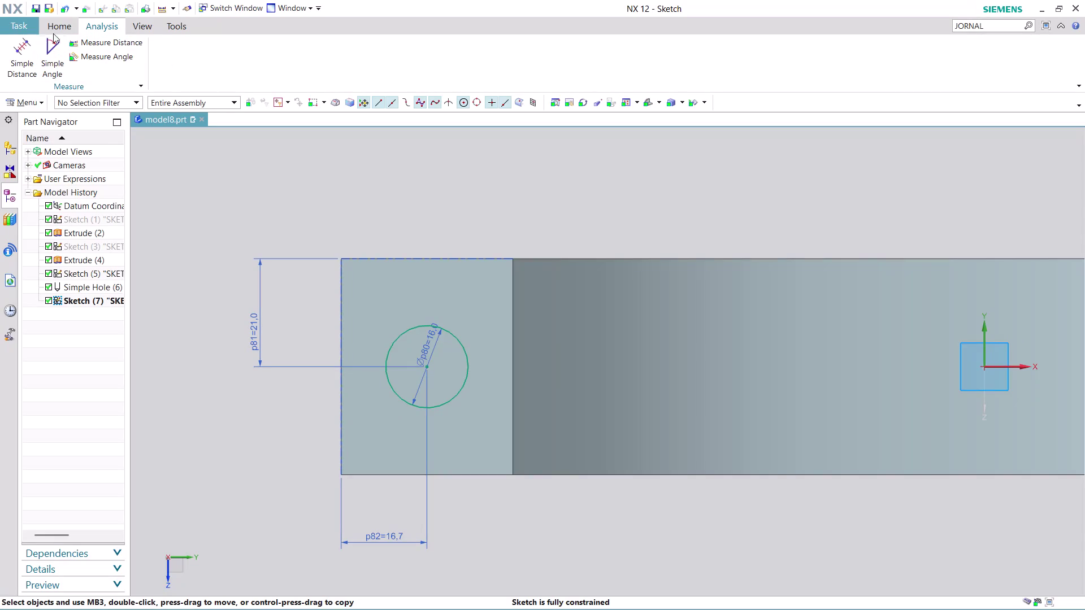
Finish the 16 mm diameter circle sketch on the end block and return to the 3D bracket.
click(55, 19)
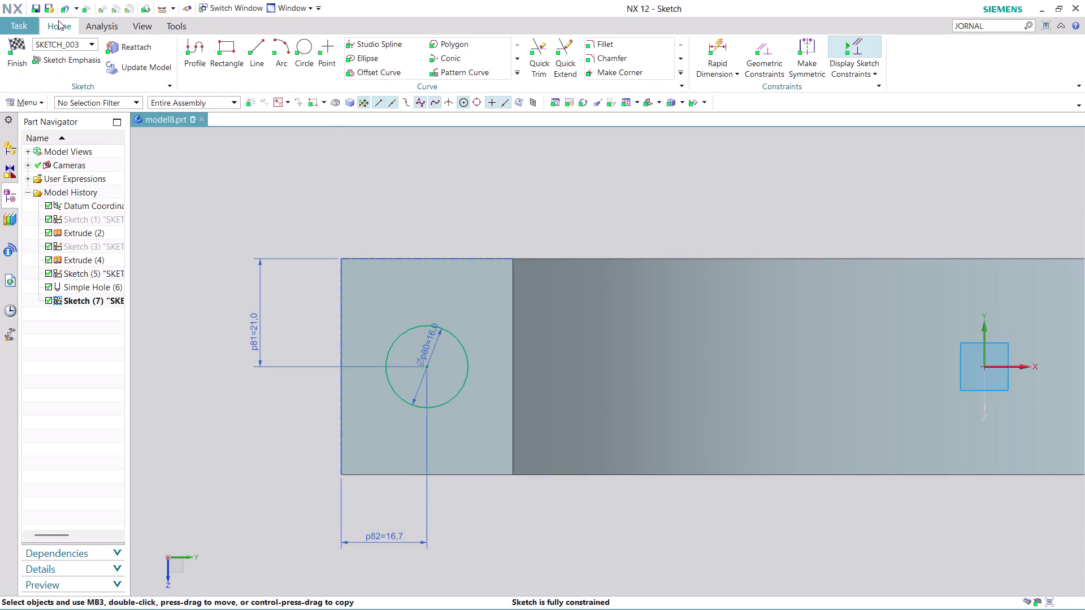
click(24, 26)
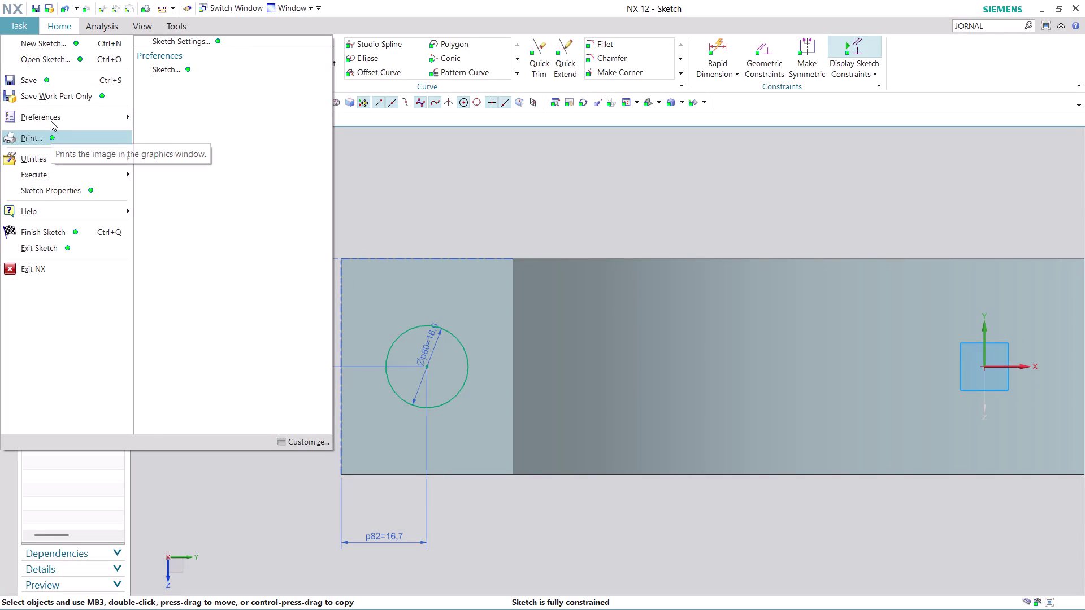
click(488, 190)
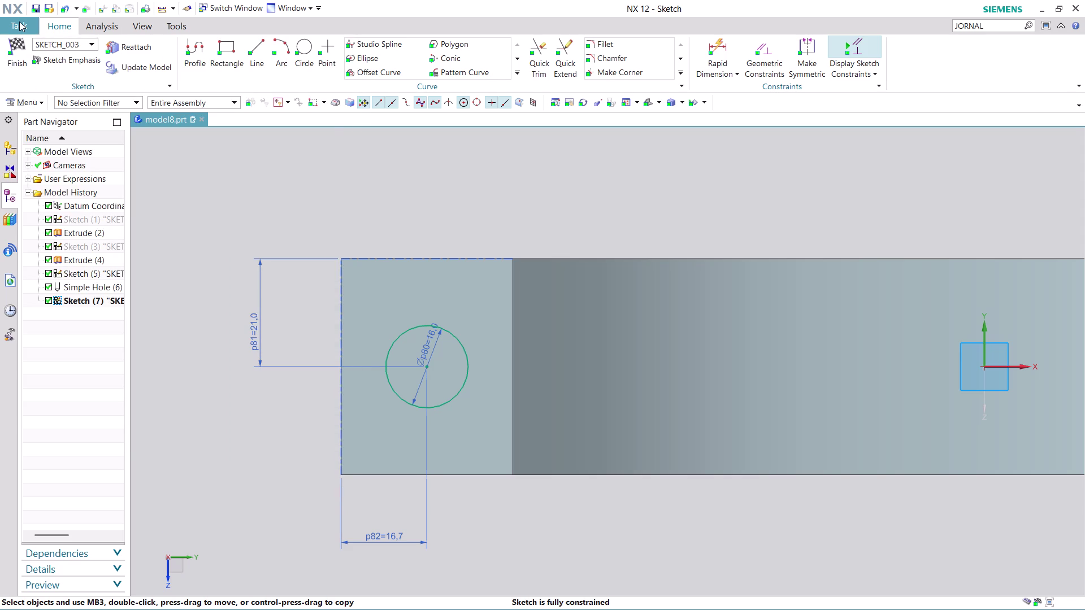
click(19, 21)
click(411, 168)
click(17, 62)
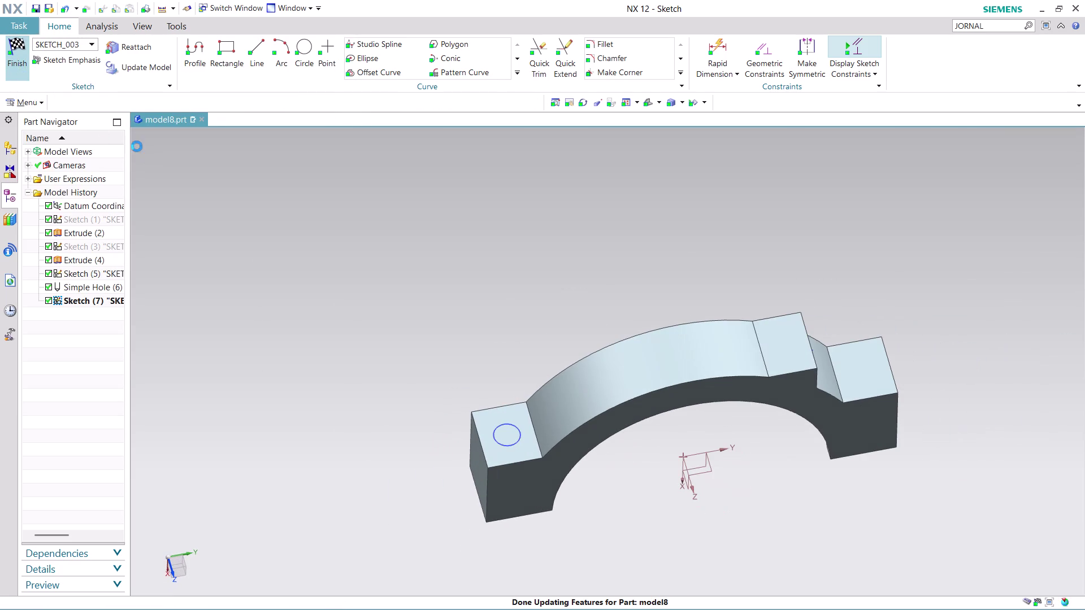
click(17, 21)
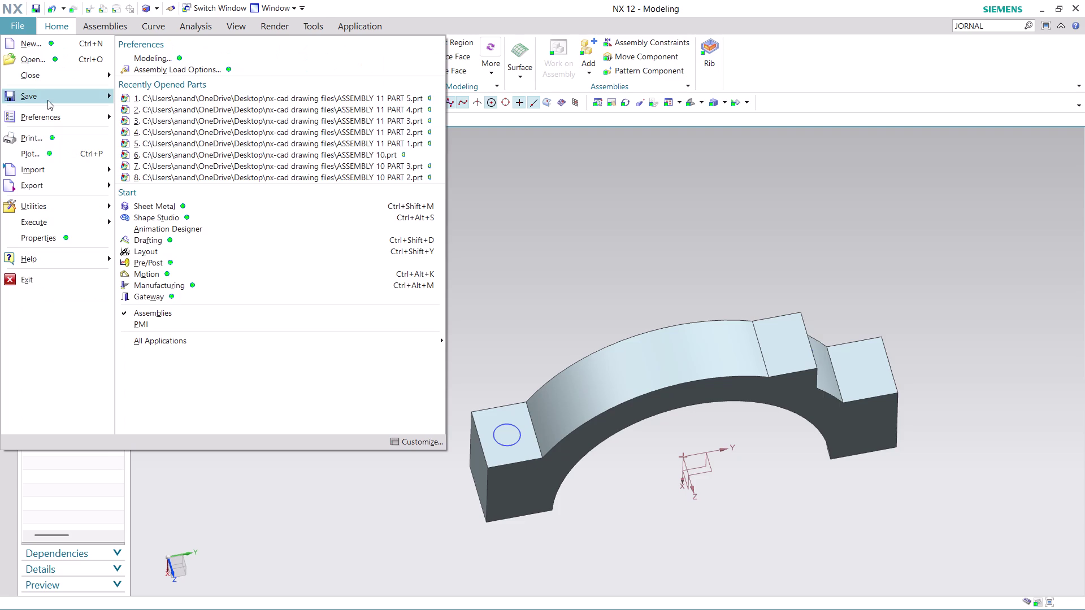
Open the part file ASSEMBLY 11 PART 5, the mirrored bracket half with holes.
click(47, 78)
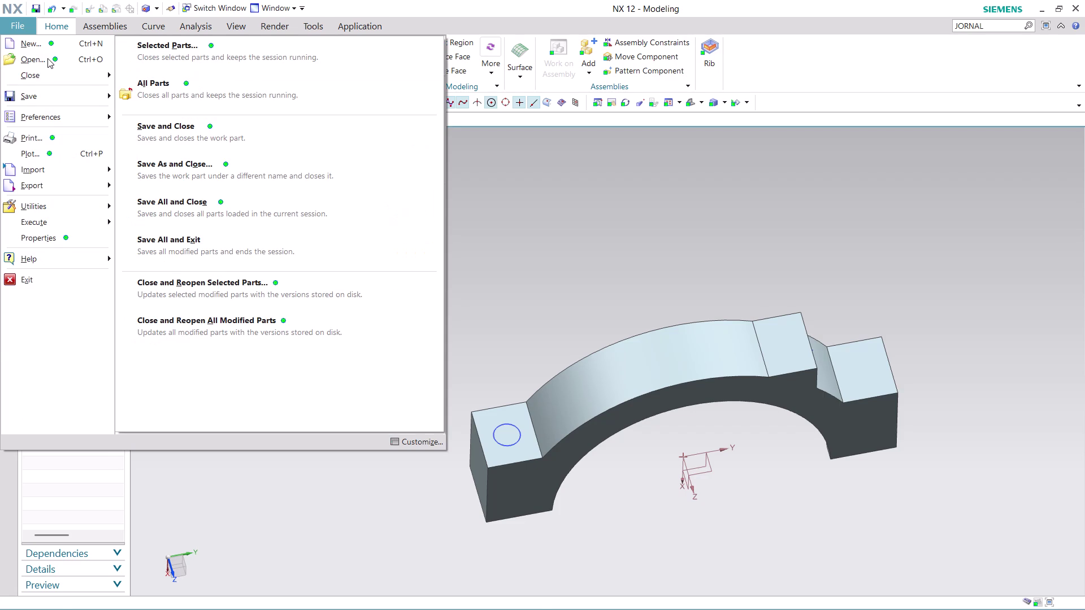
click(48, 58)
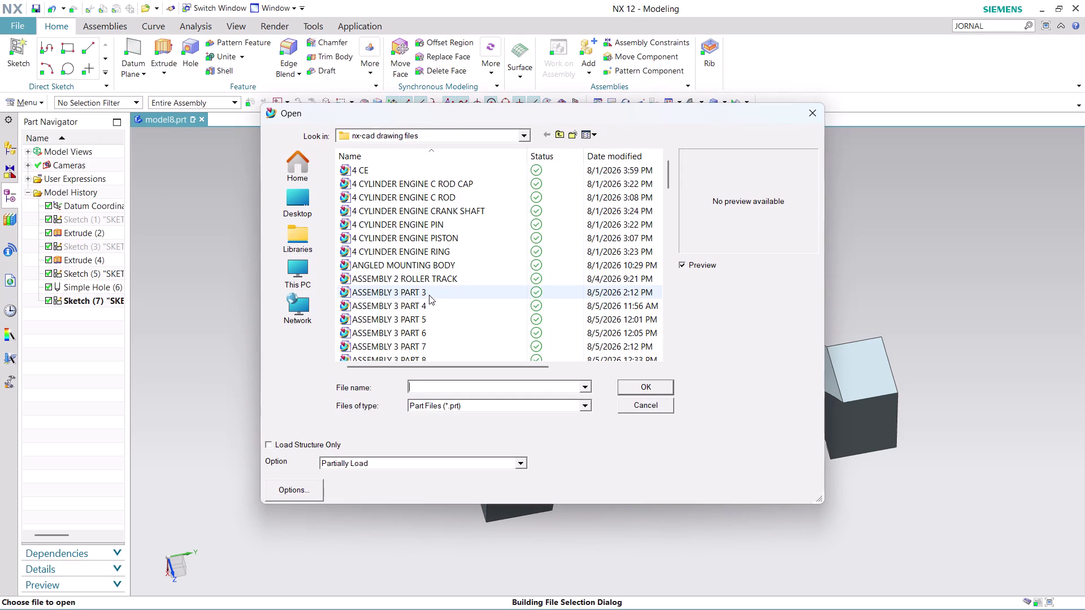
scroll(down, 3)
scroll(down, 3)
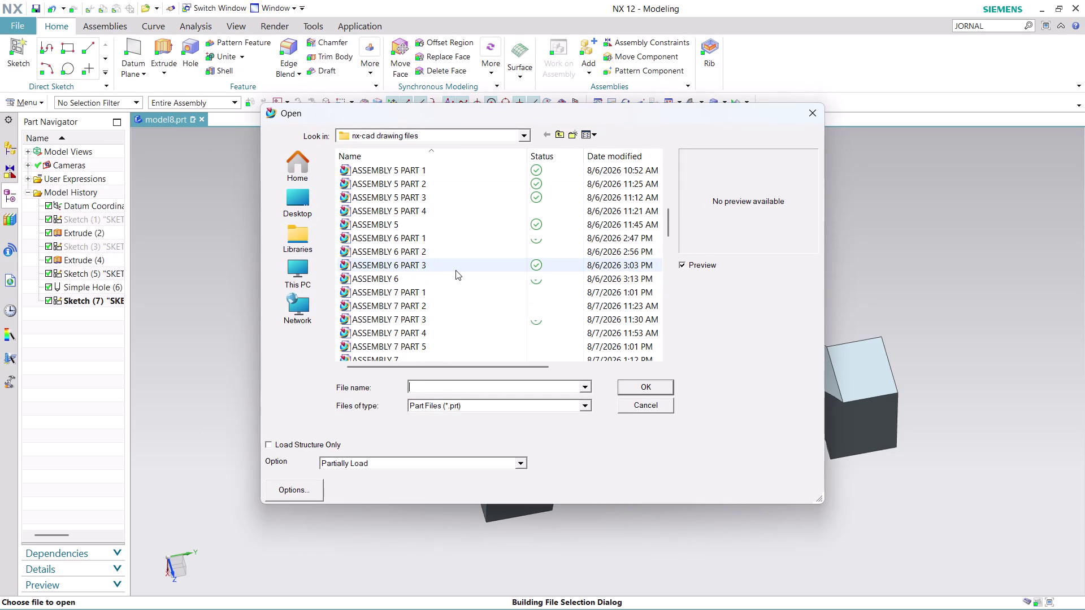
scroll(down, 3)
scroll(down, 3)
scroll(down, 3)
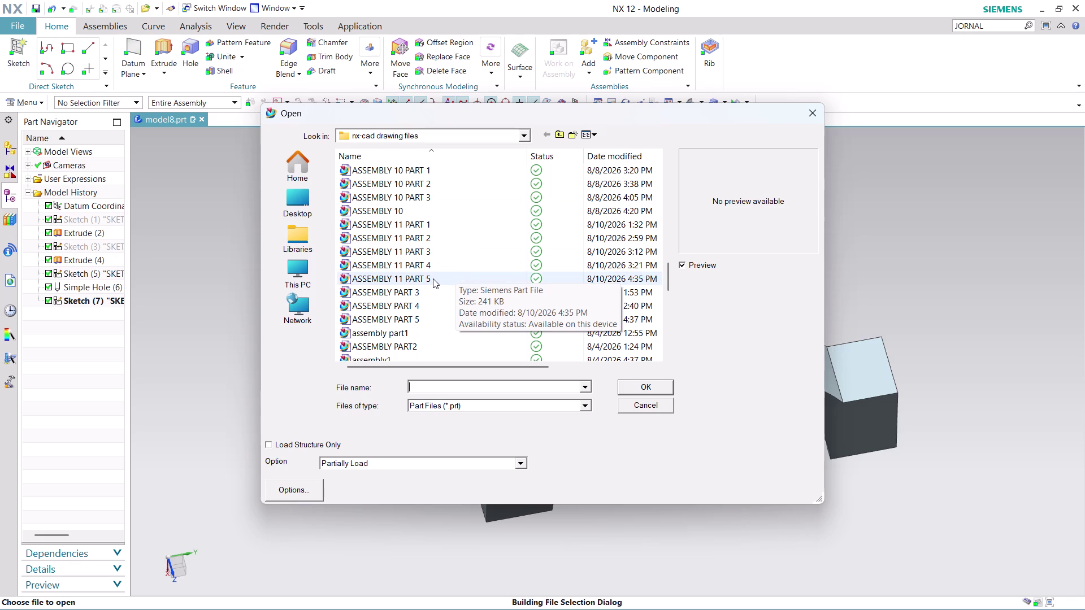
click(433, 278)
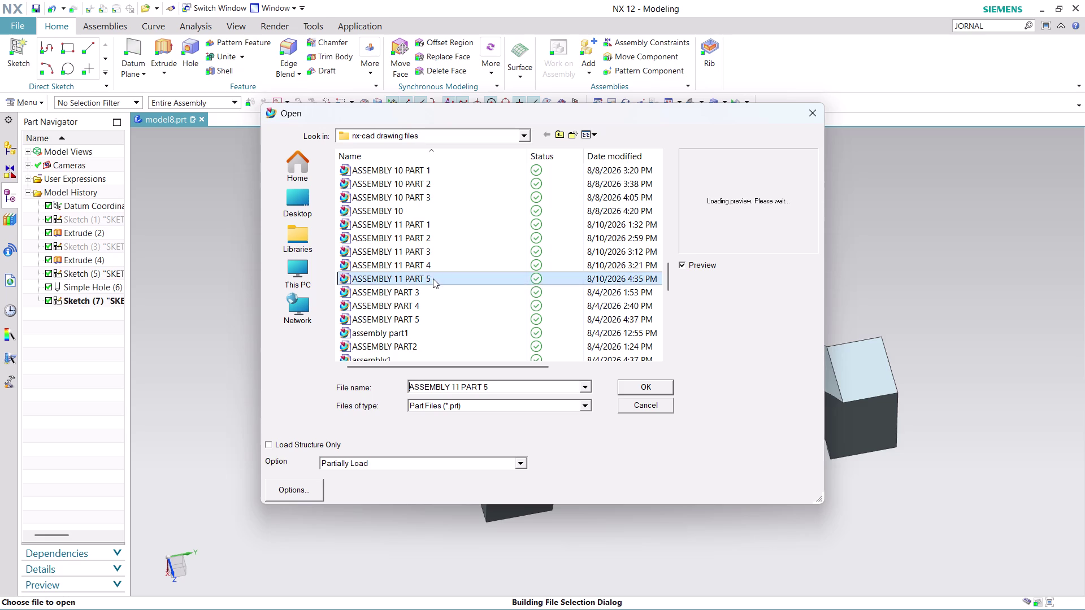
click(658, 384)
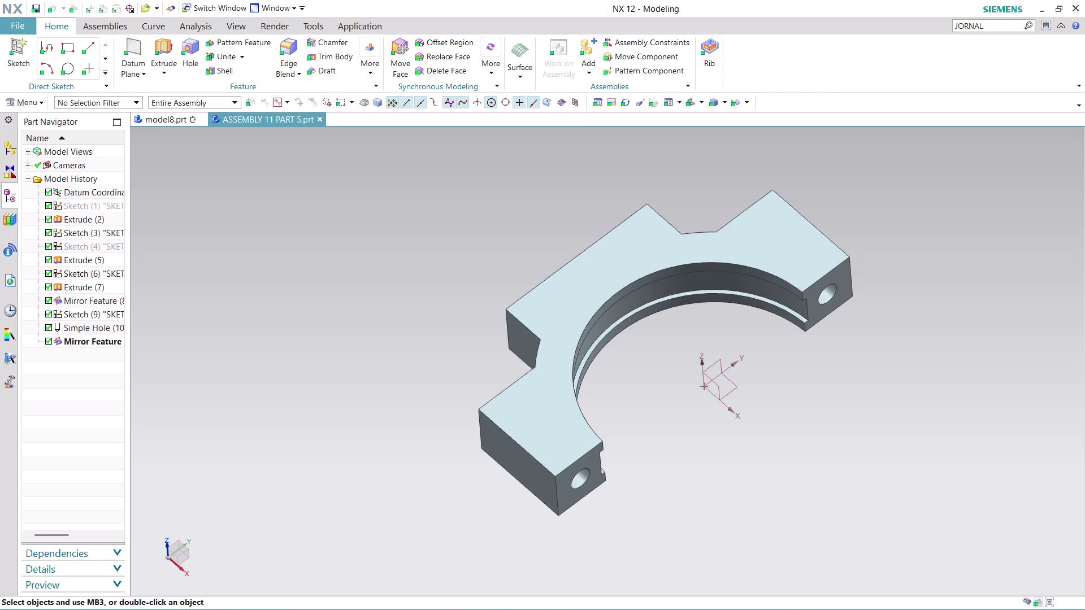
Orbit and zoom in on the bracket's holes, then start Measure Distance from Analysis.
middle_drag(805, 355, 840, 410)
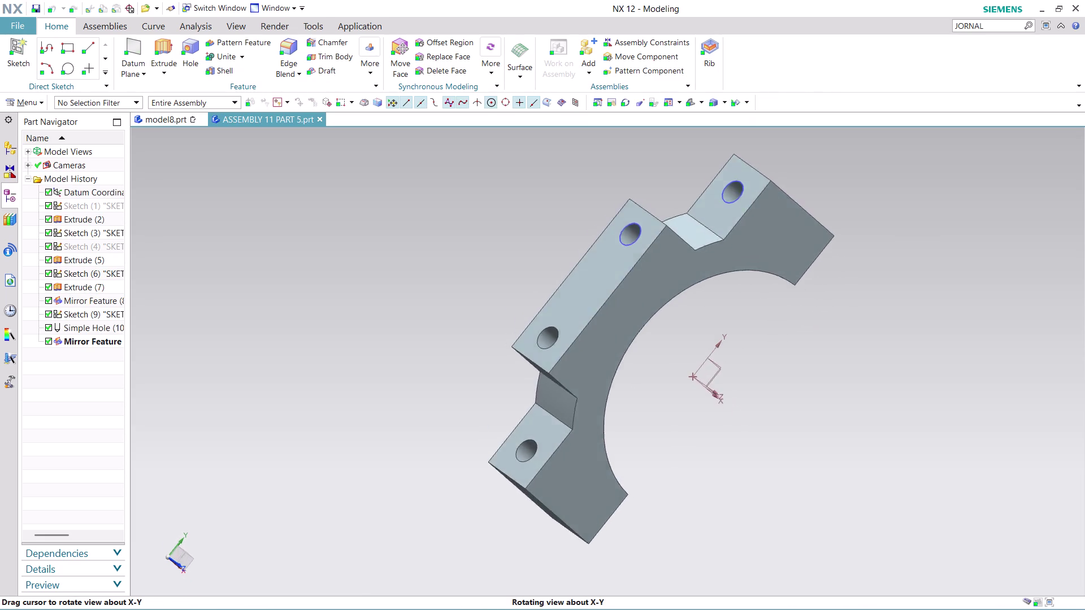
middle_drag(840, 410, 814, 383)
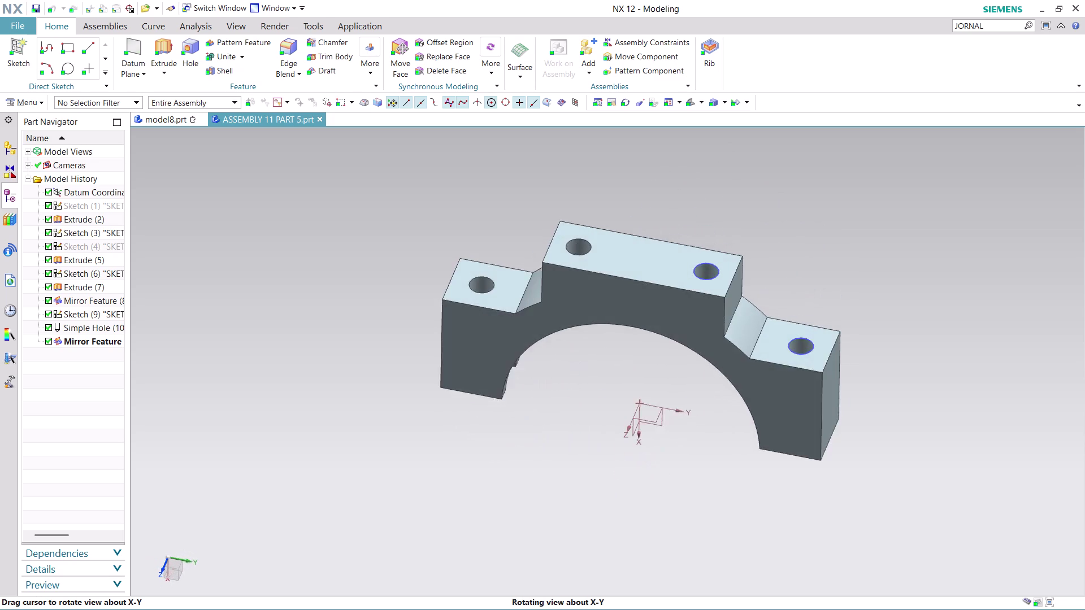
middle_drag(814, 382, 819, 422)
scroll(up, 3)
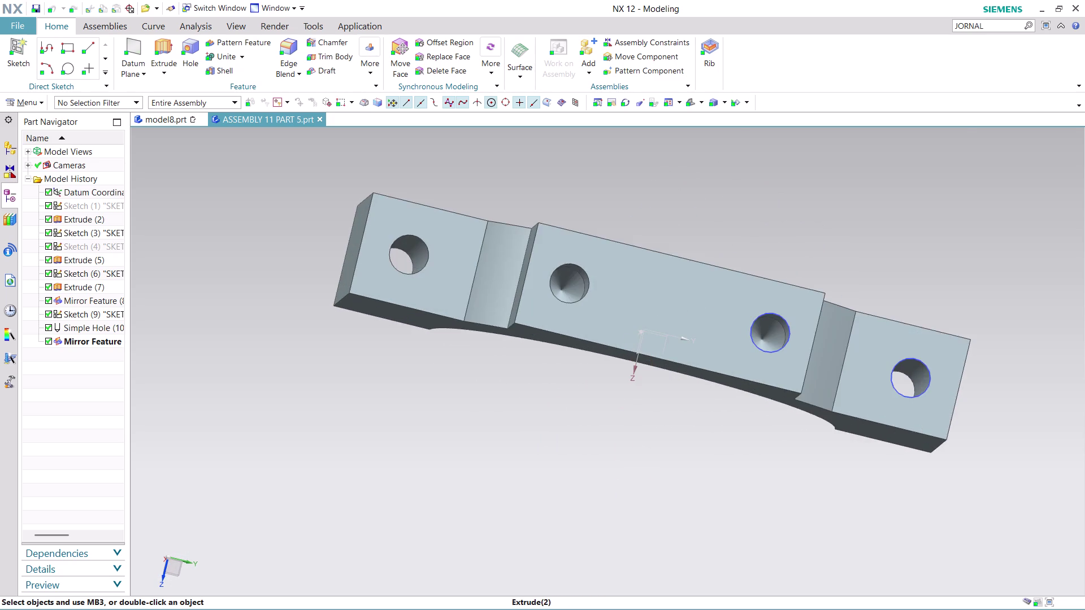
scroll(up, 3)
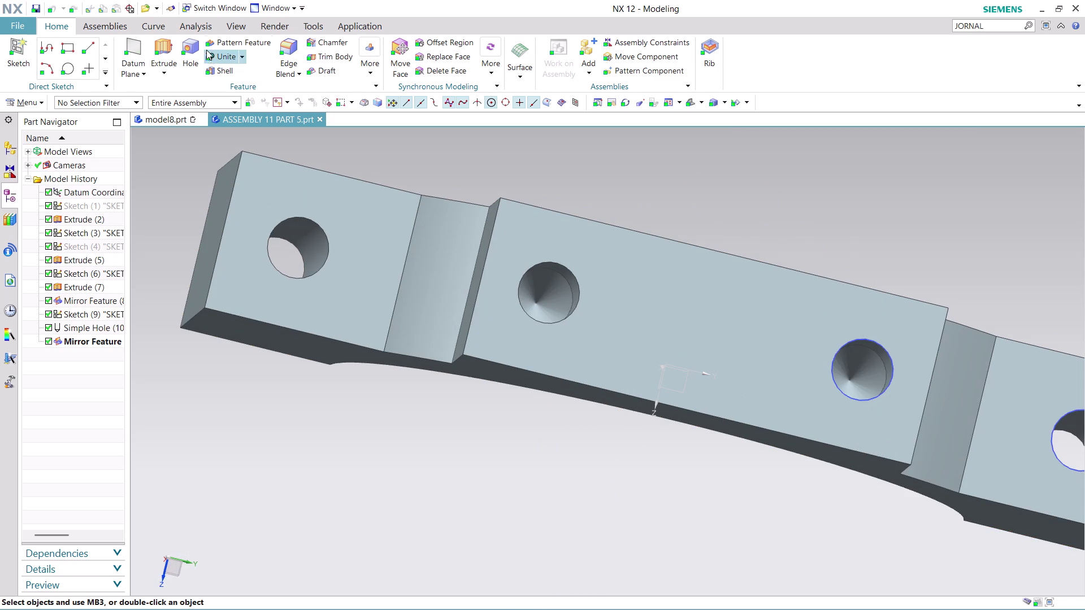
click(191, 27)
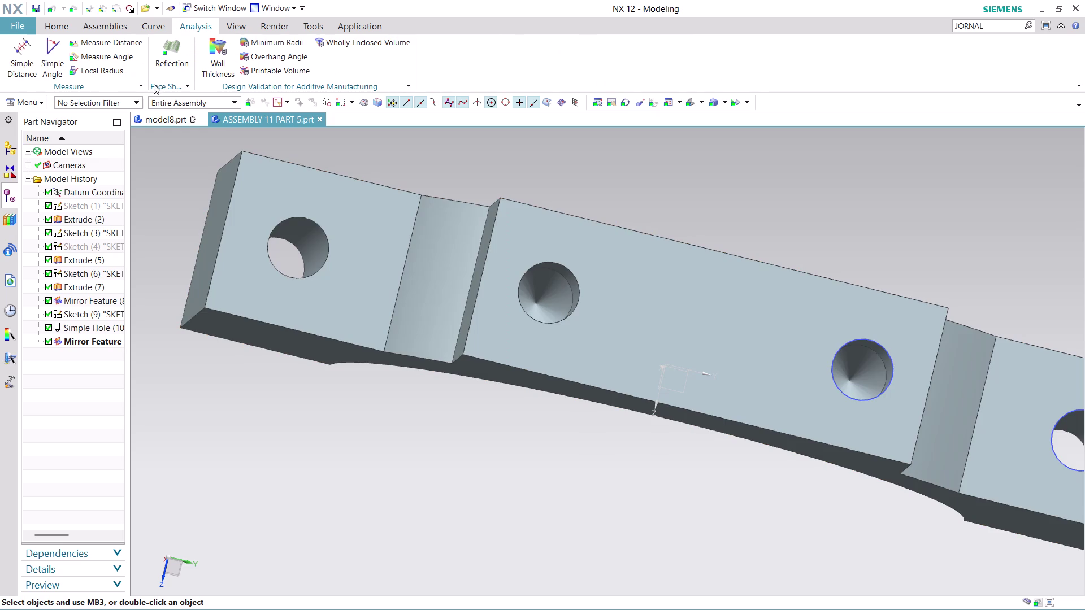
click(119, 44)
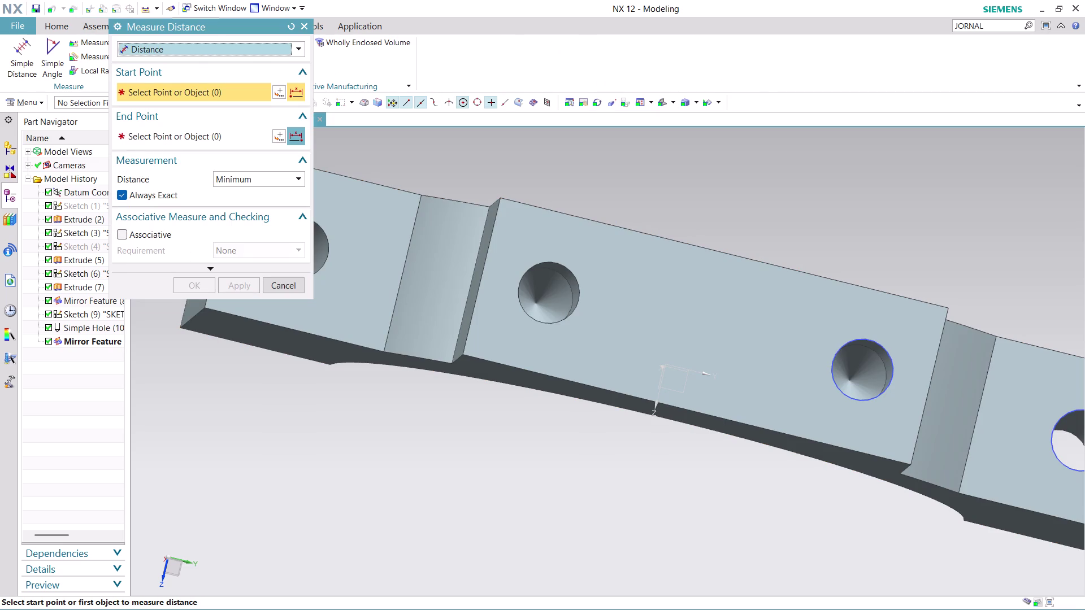
Measure about 48 mm from the bracket's end edge to the step edge and accept.
scroll(down, 3)
scroll(down, 3)
scroll(up, 3)
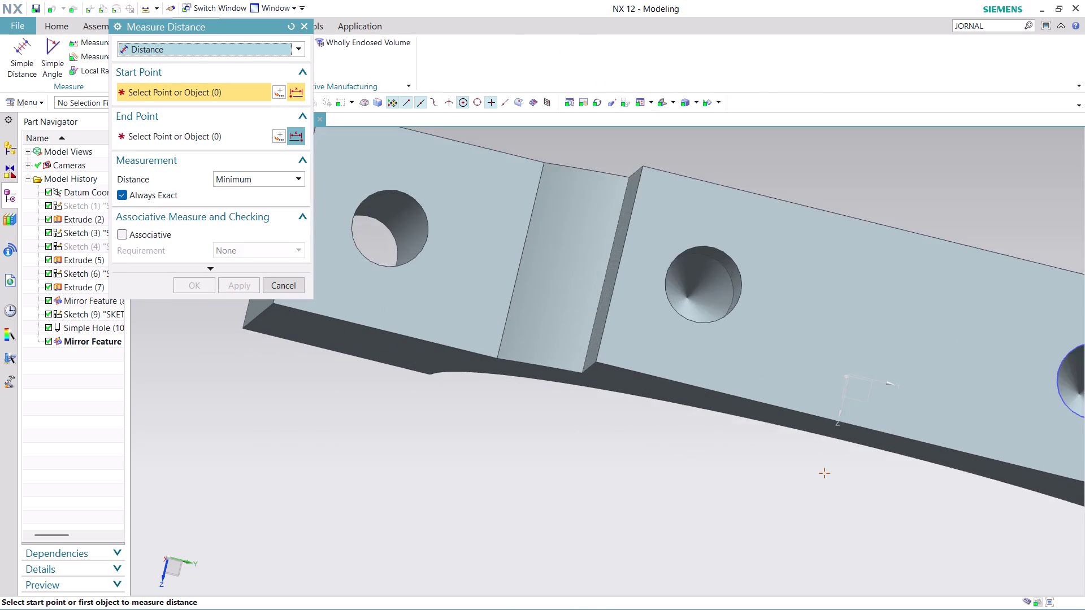
scroll(down, 3)
scroll(up, 3)
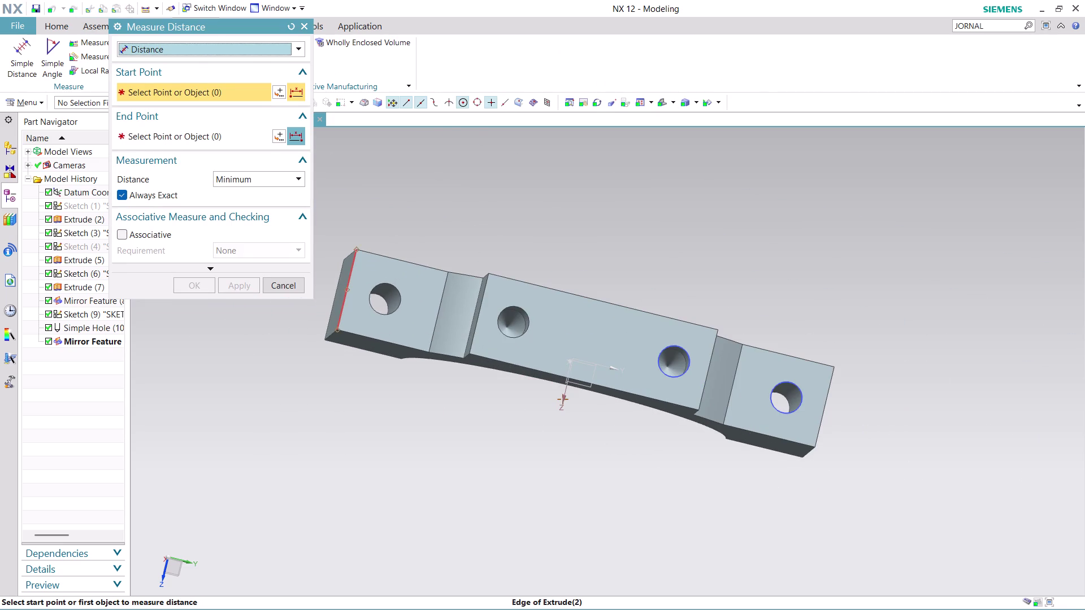
click(342, 315)
scroll(up, 3)
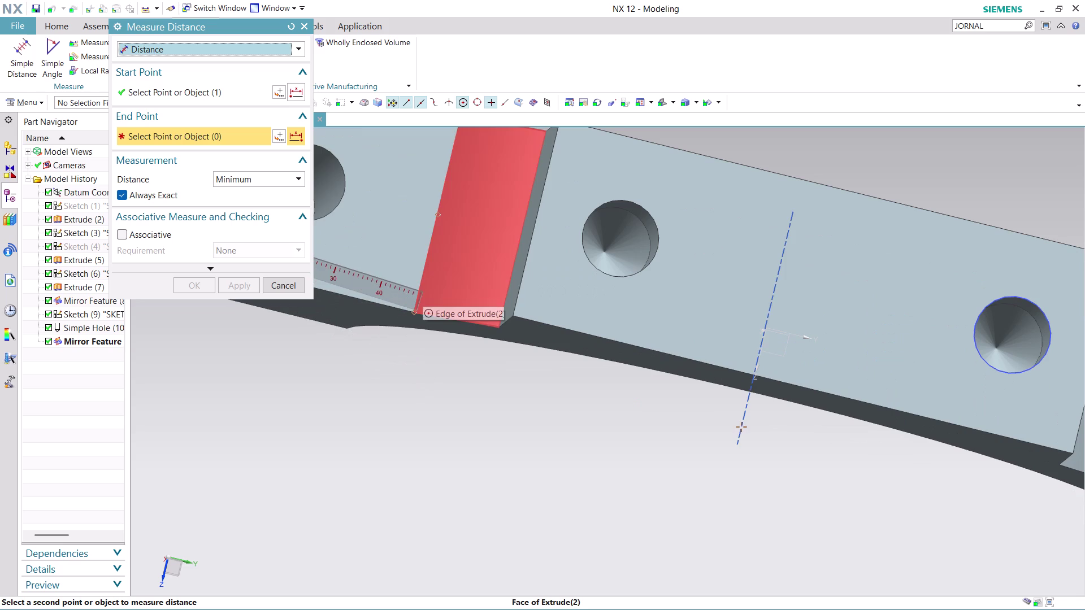
click(422, 278)
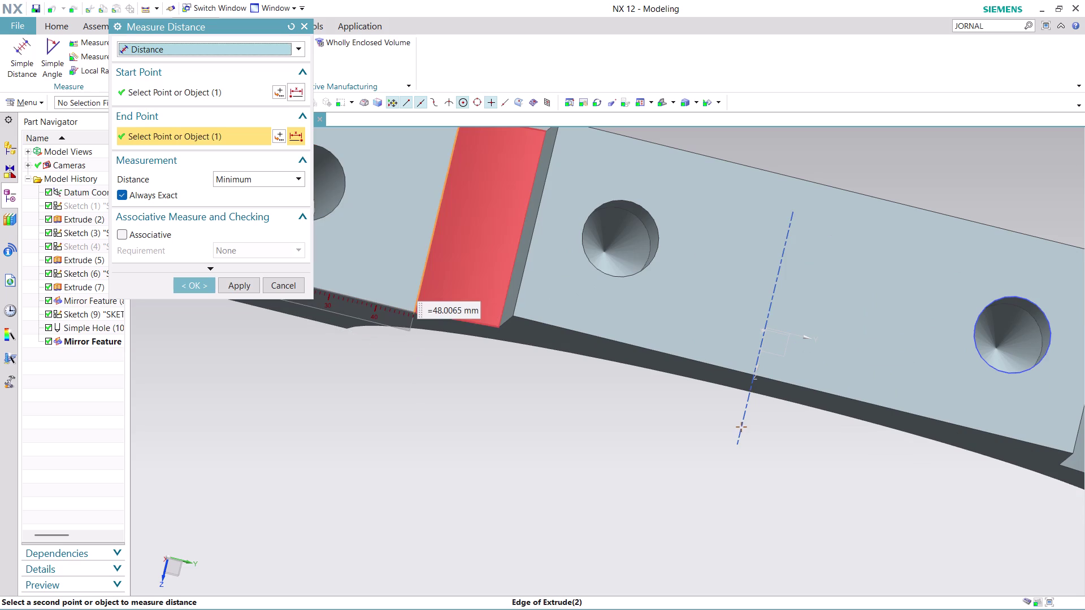
scroll(down, 3)
scroll(up, 3)
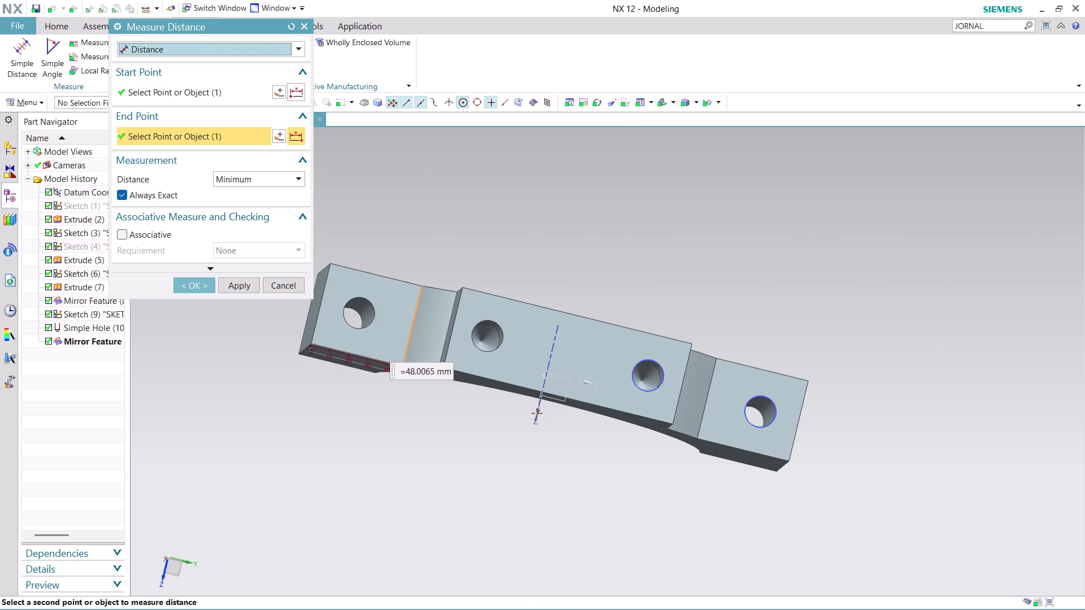
scroll(up, 3)
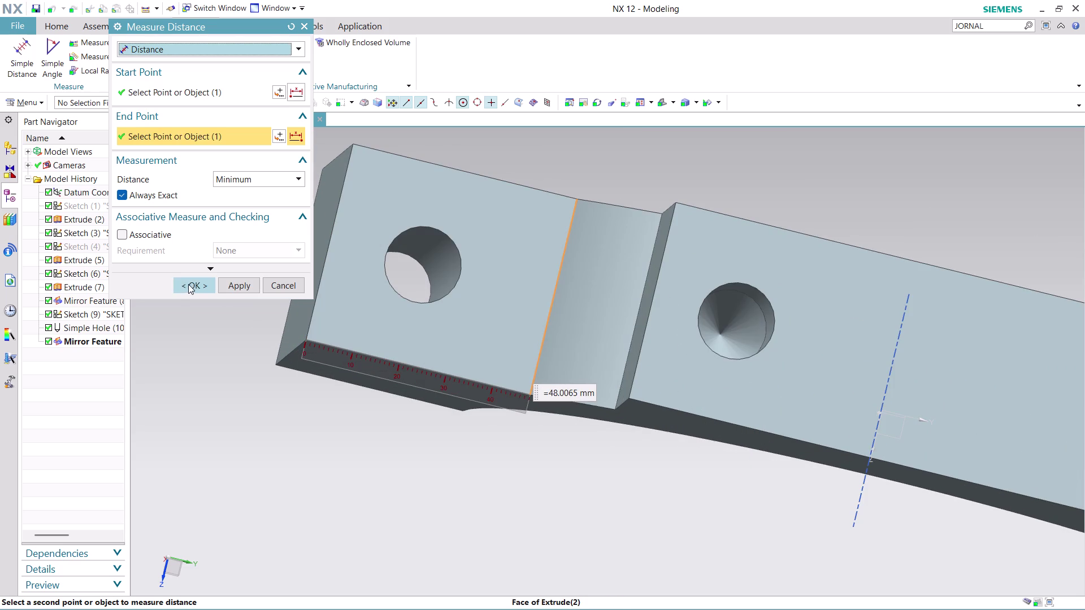
click(190, 281)
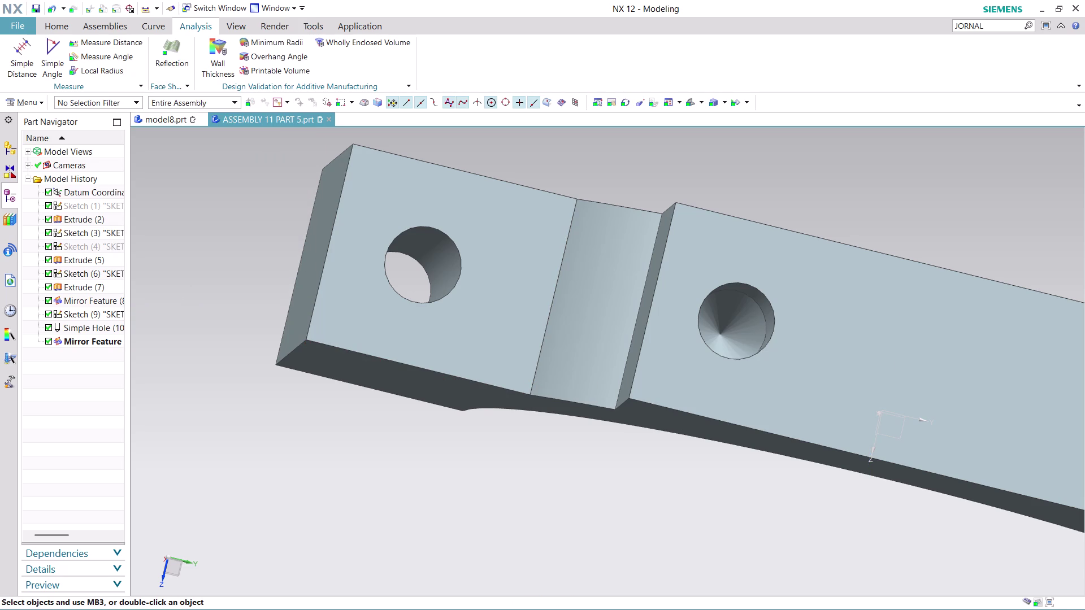
middle_drag(824, 498, 822, 391)
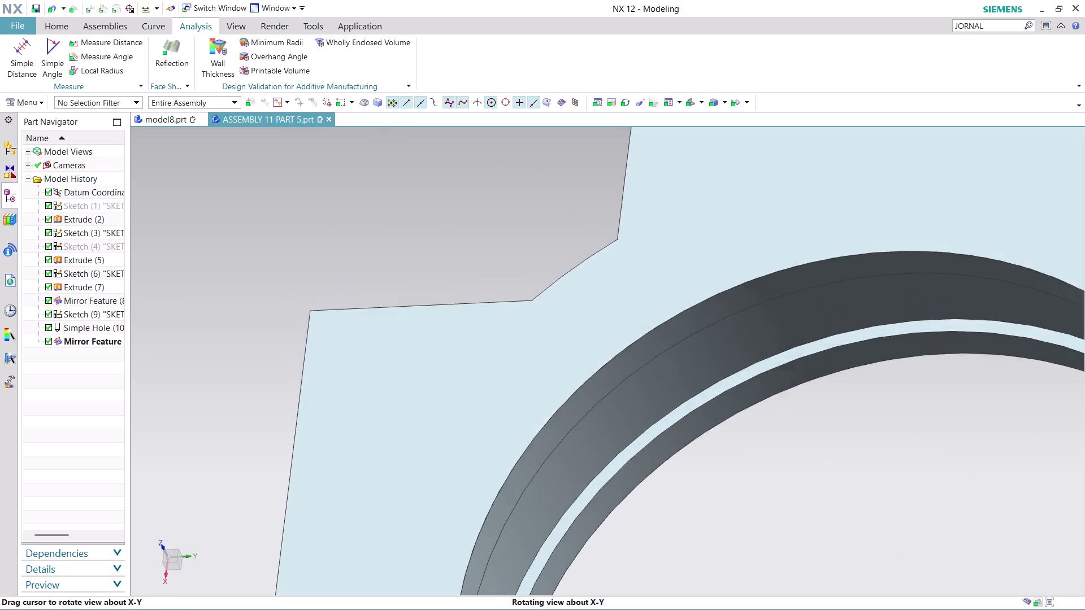
middle_drag(822, 391, 825, 416)
scroll(down, 3)
scroll(up, 3)
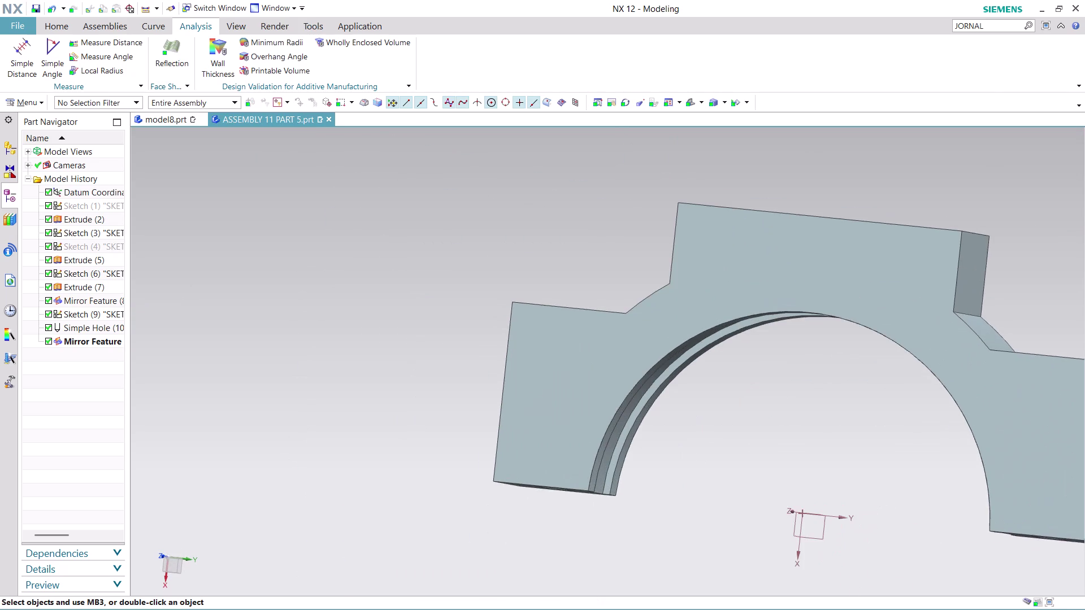
scroll(down, 3)
scroll(up, 3)
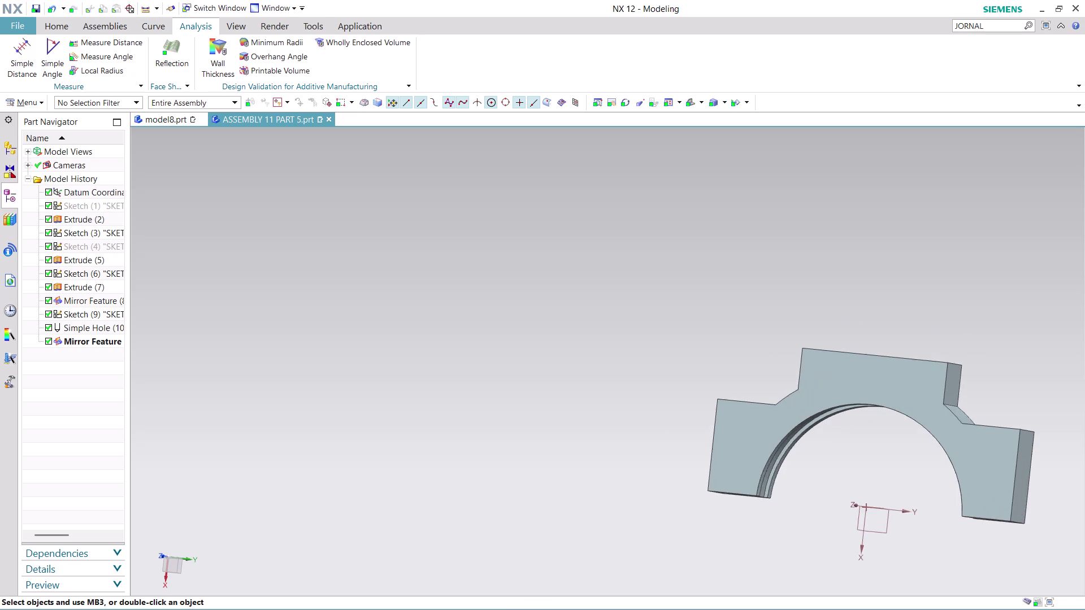
scroll(up, 3)
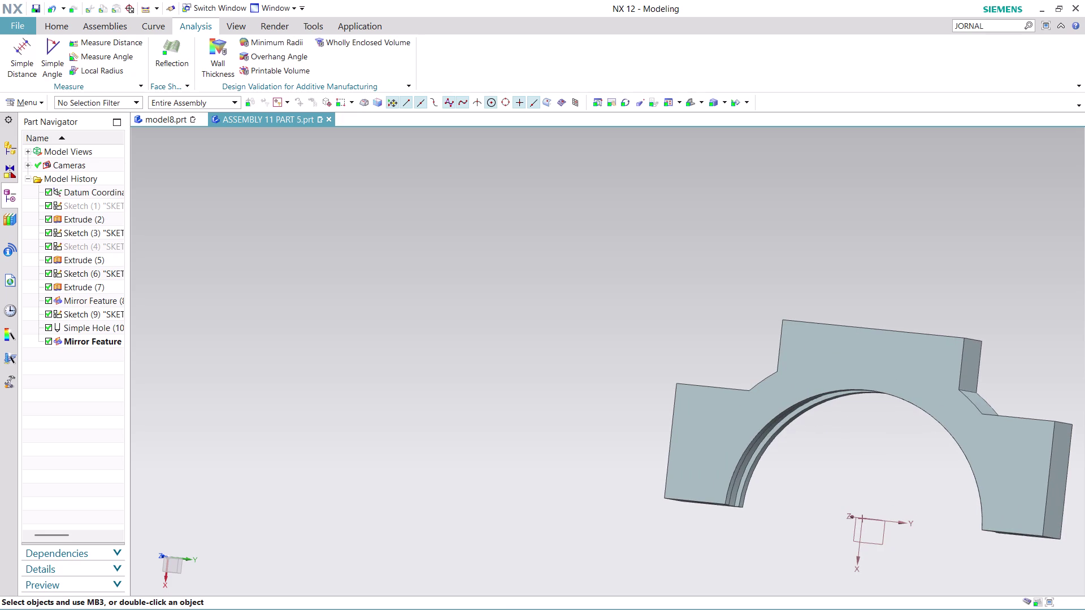
middle_drag(1011, 280, 806, 265)
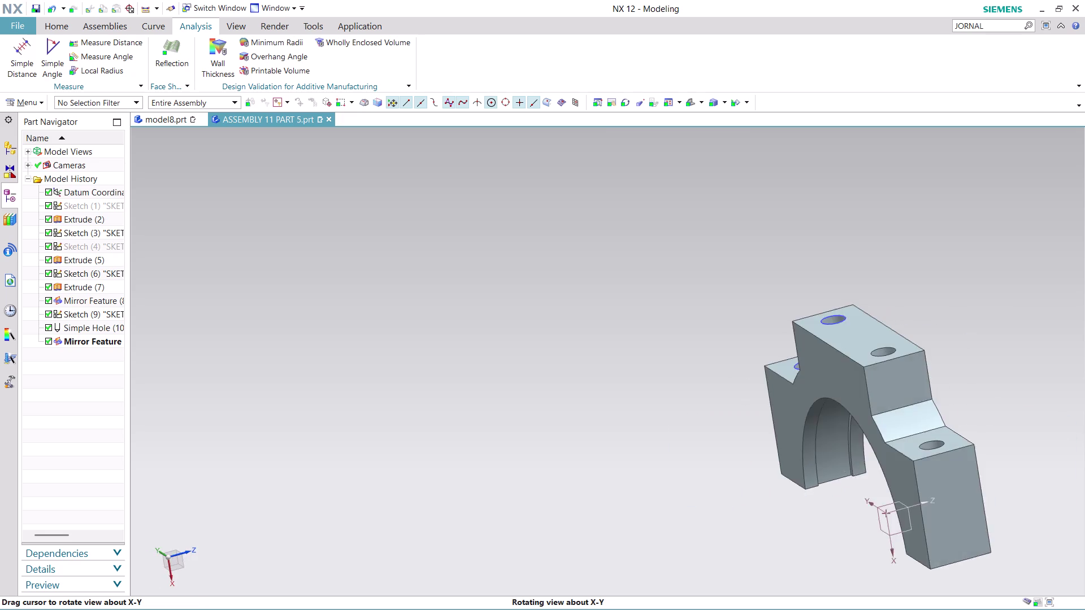
middle_drag(806, 265, 884, 246)
scroll(down, 3)
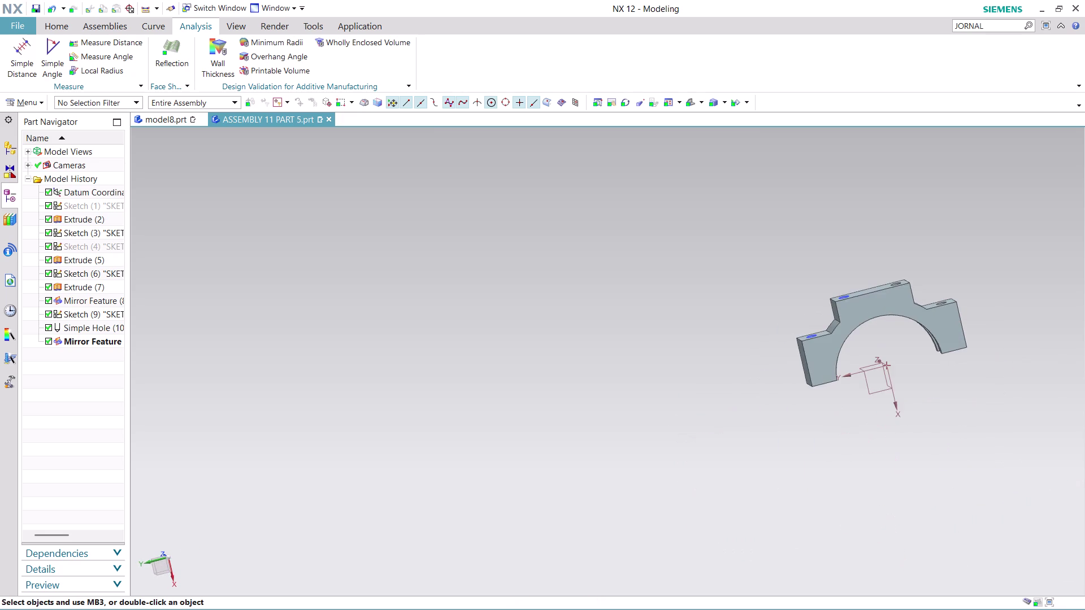
scroll(up, 3)
scroll(down, 3)
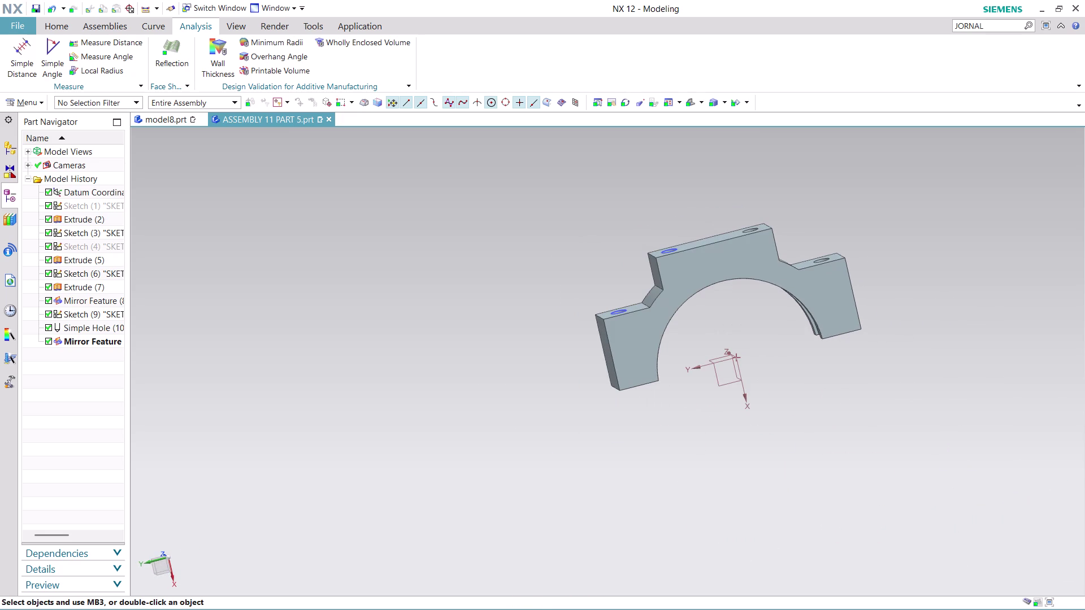
middle_drag(828, 210, 827, 310)
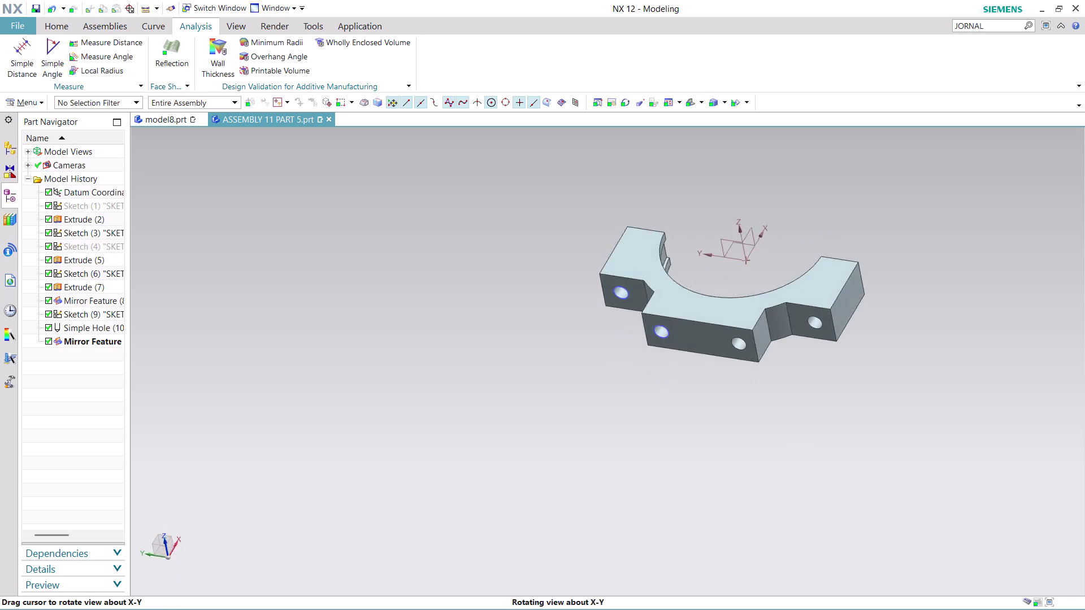
middle_drag(827, 310, 755, 359)
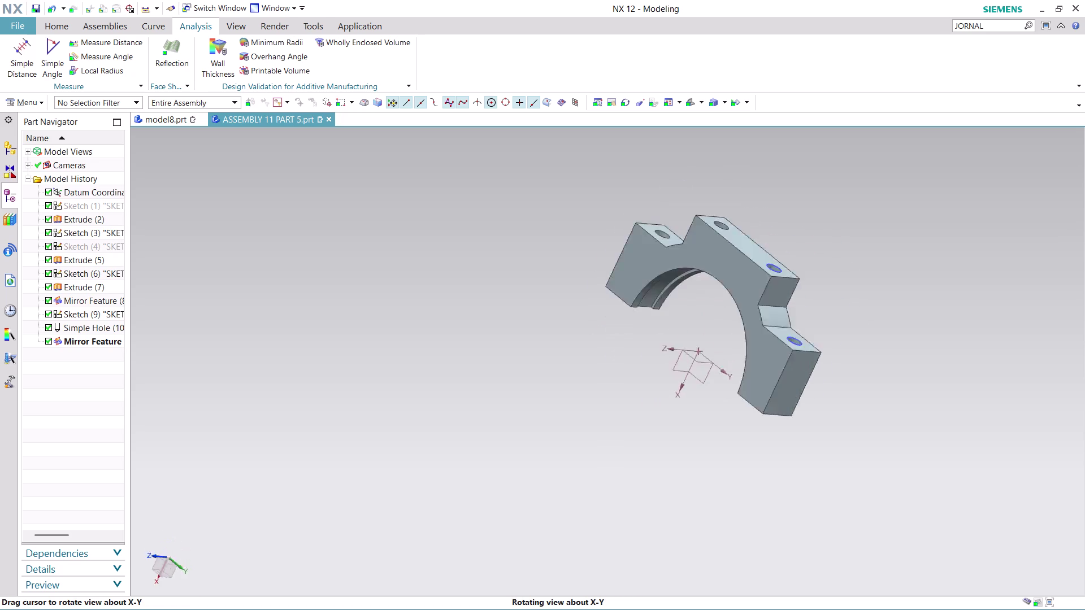
middle_drag(755, 359, 776, 375)
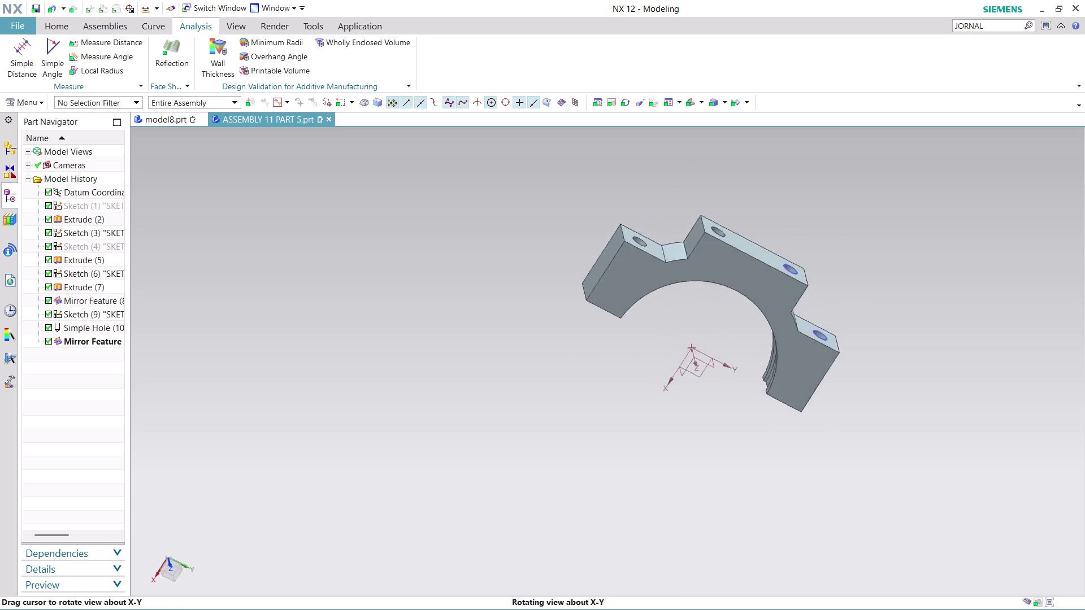
middle_drag(776, 374, 763, 342)
middle_drag(758, 336, 944, 395)
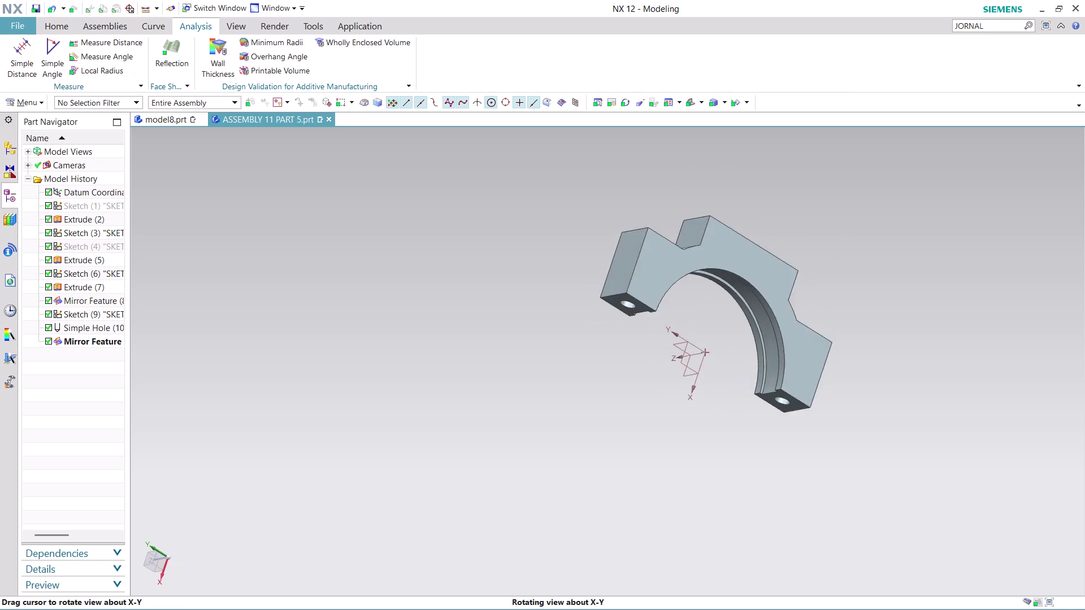
middle_drag(944, 395, 934, 384)
middle_drag(896, 397, 916, 413)
middle_drag(926, 417, 973, 389)
middle_drag(971, 373, 966, 366)
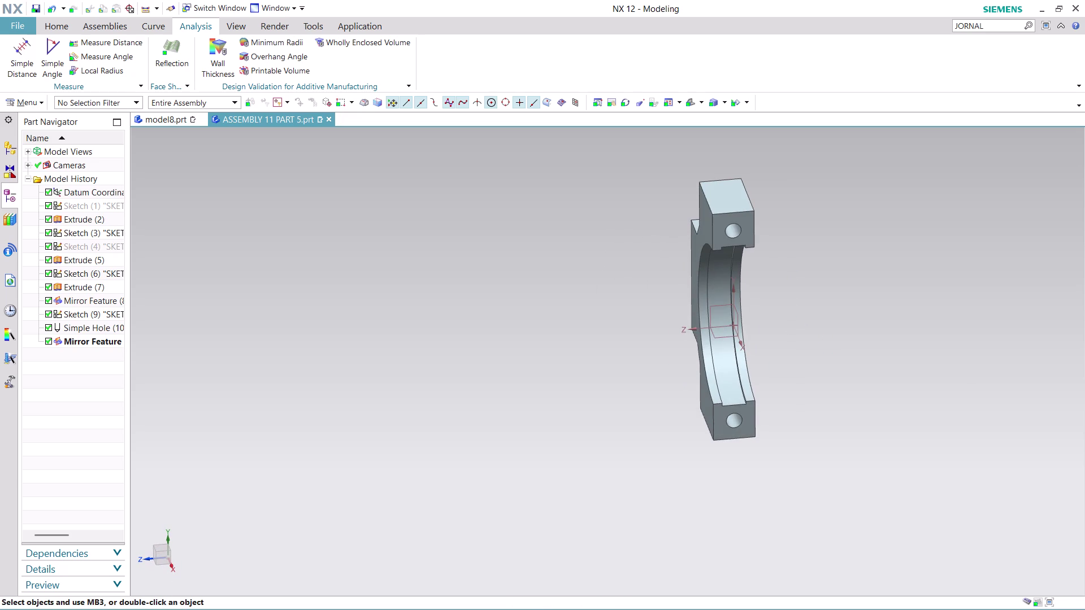
scroll(down, 3)
scroll(up, 3)
middle_drag(802, 260, 560, 228)
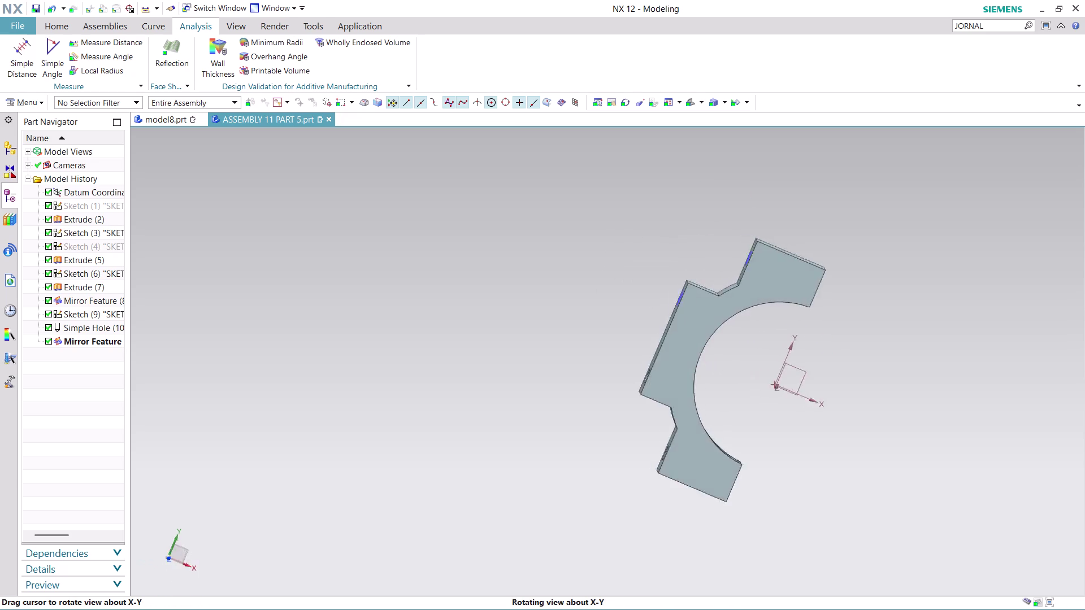
middle_drag(560, 228, 708, 167)
middle_drag(709, 169, 549, 398)
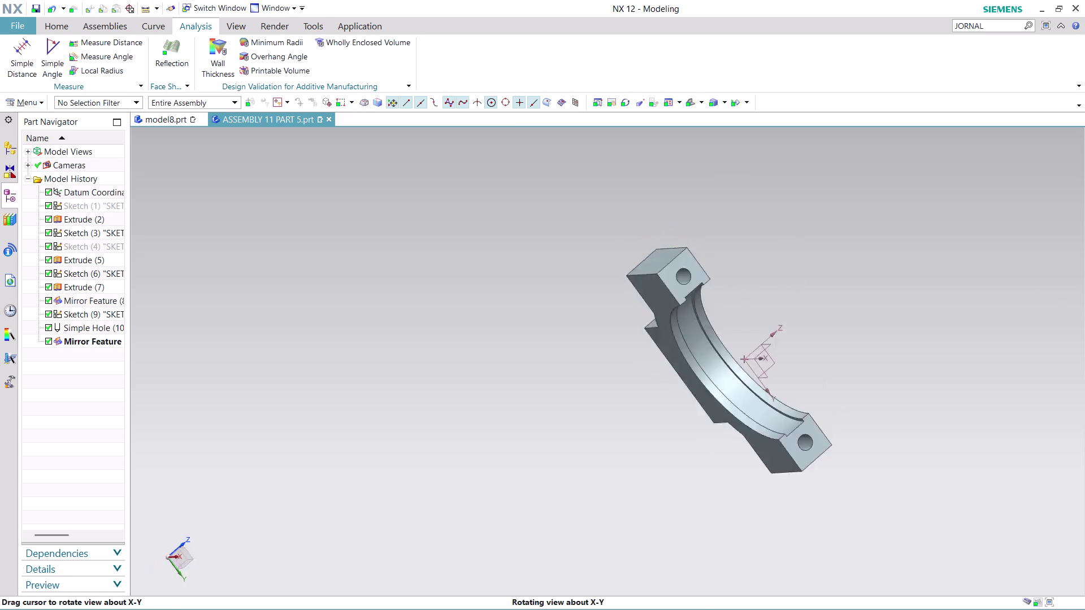
middle_drag(549, 398, 505, 527)
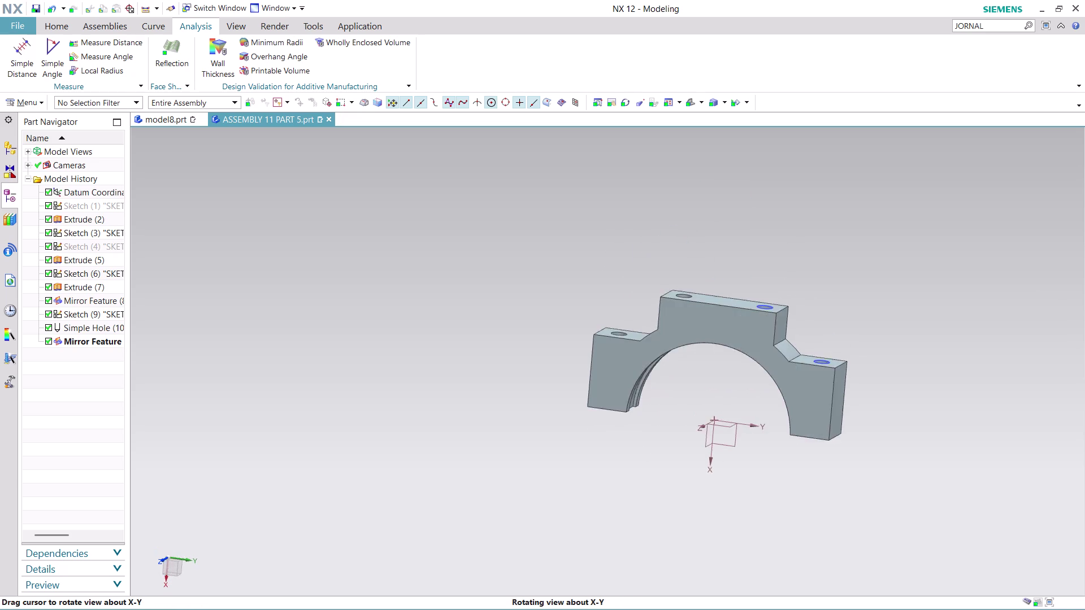
middle_drag(504, 528, 512, 540)
scroll(up, 3)
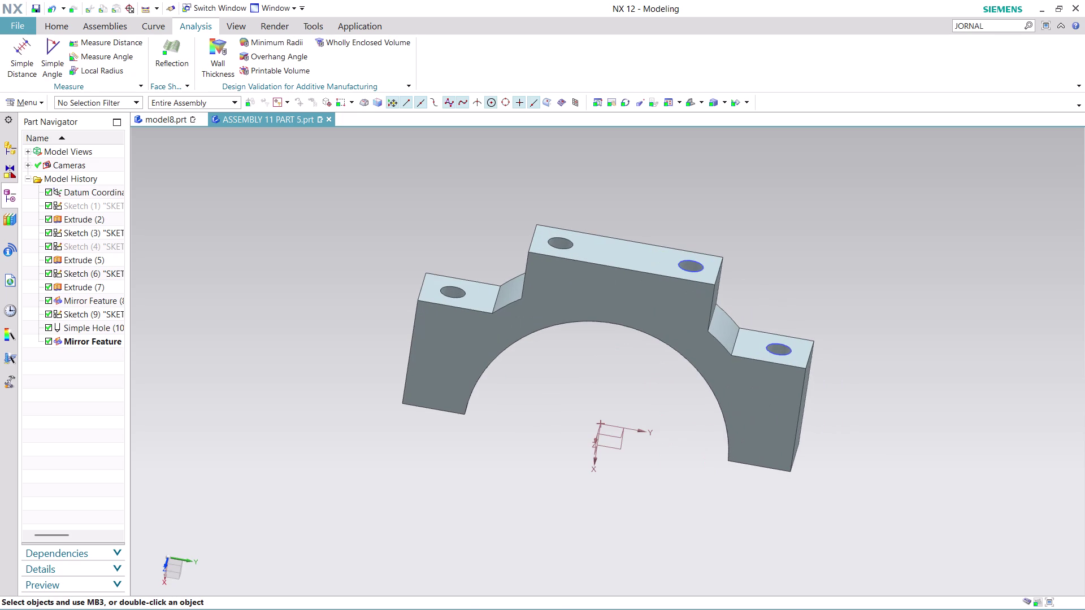
click(182, 115)
middle_drag(763, 508, 757, 494)
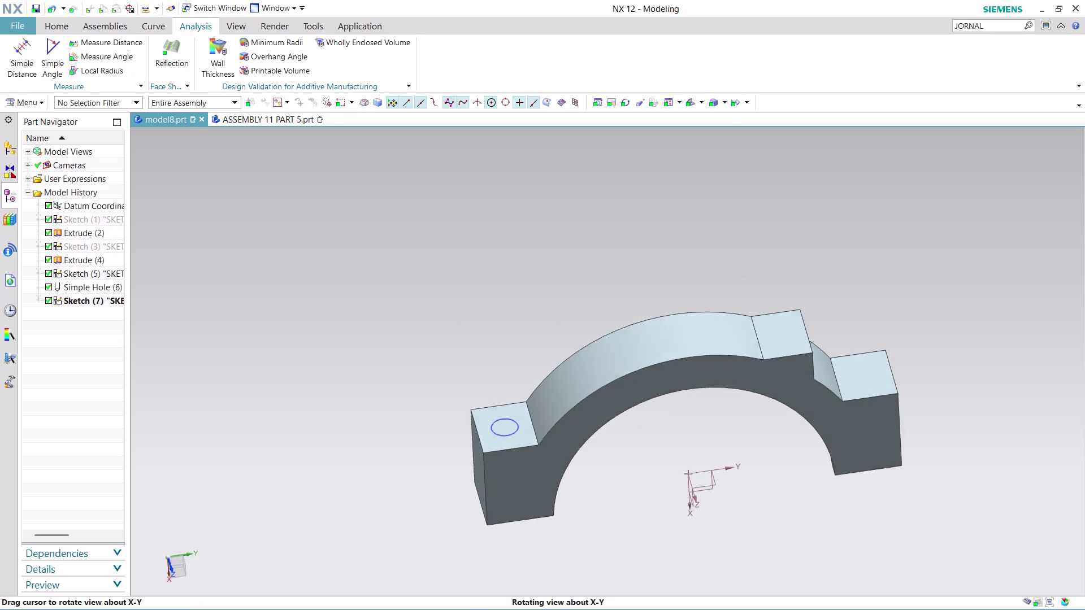
middle_drag(757, 494, 754, 481)
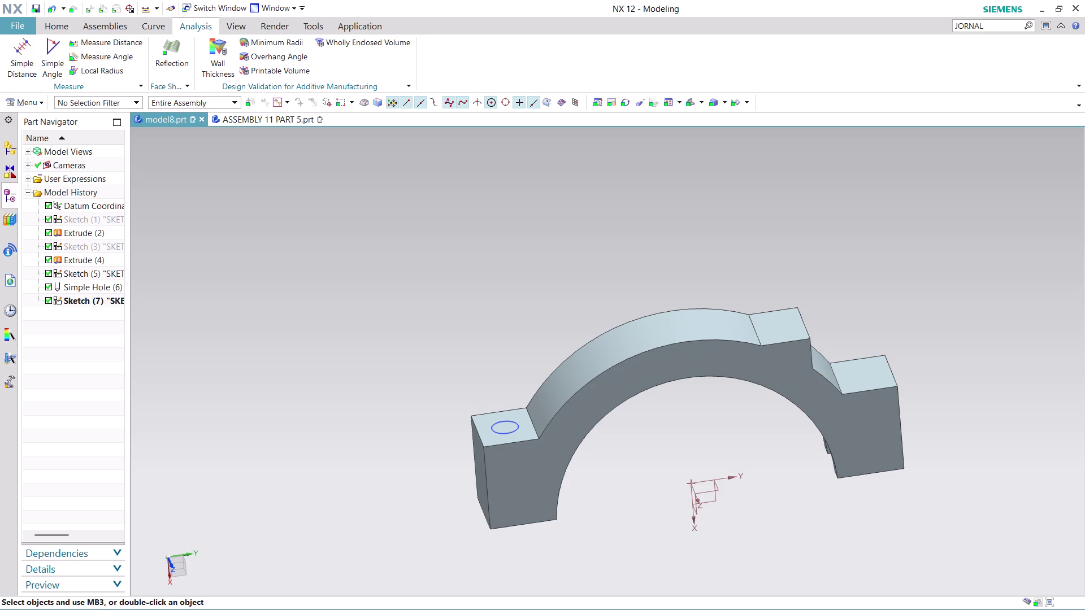
click(266, 122)
Turn the view to face the drilled side holes and start Measure Distance.
scroll(down, 3)
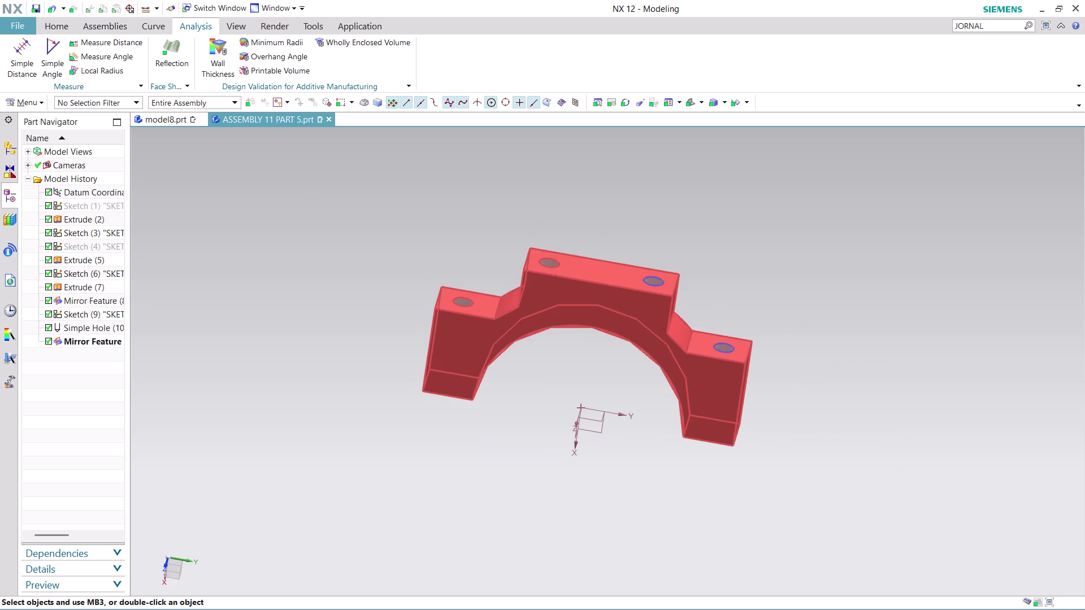
middle_drag(488, 226, 491, 289)
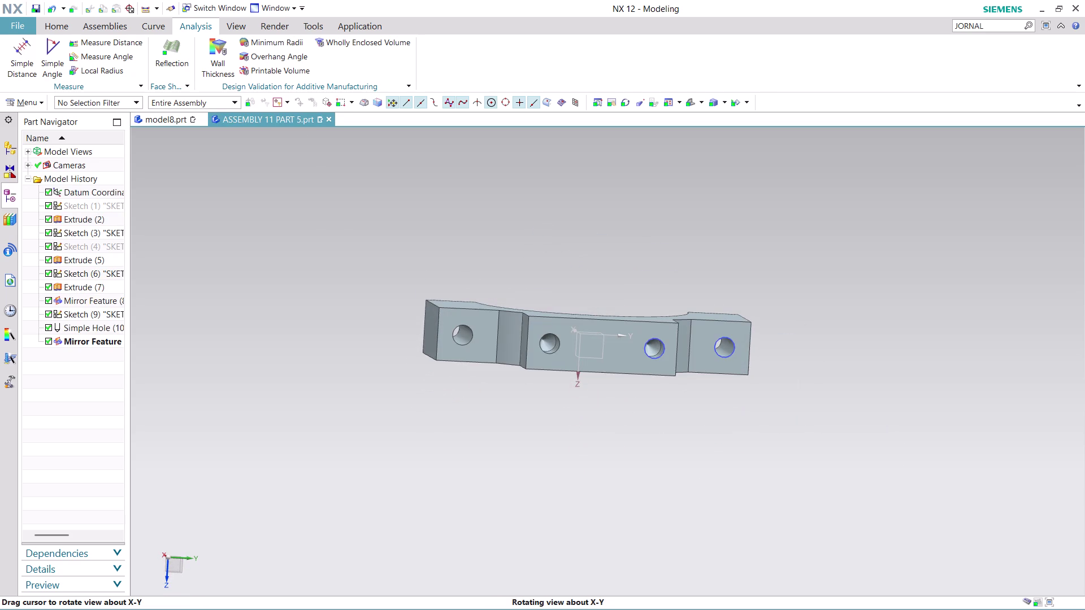
scroll(up, 3)
middle_drag(597, 310, 586, 296)
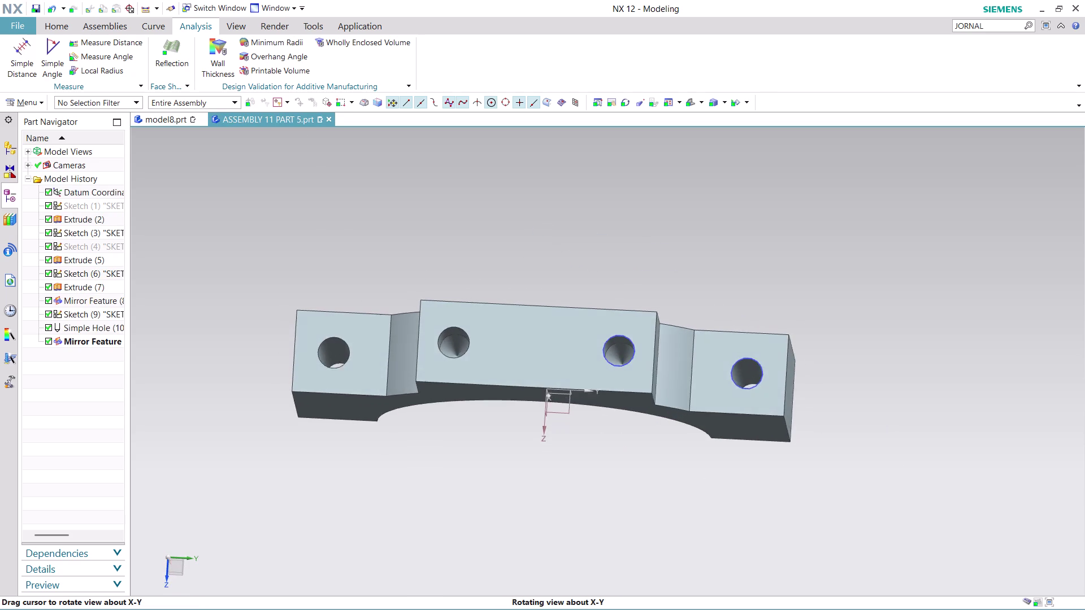
middle_drag(586, 296, 590, 307)
middle_click(591, 307)
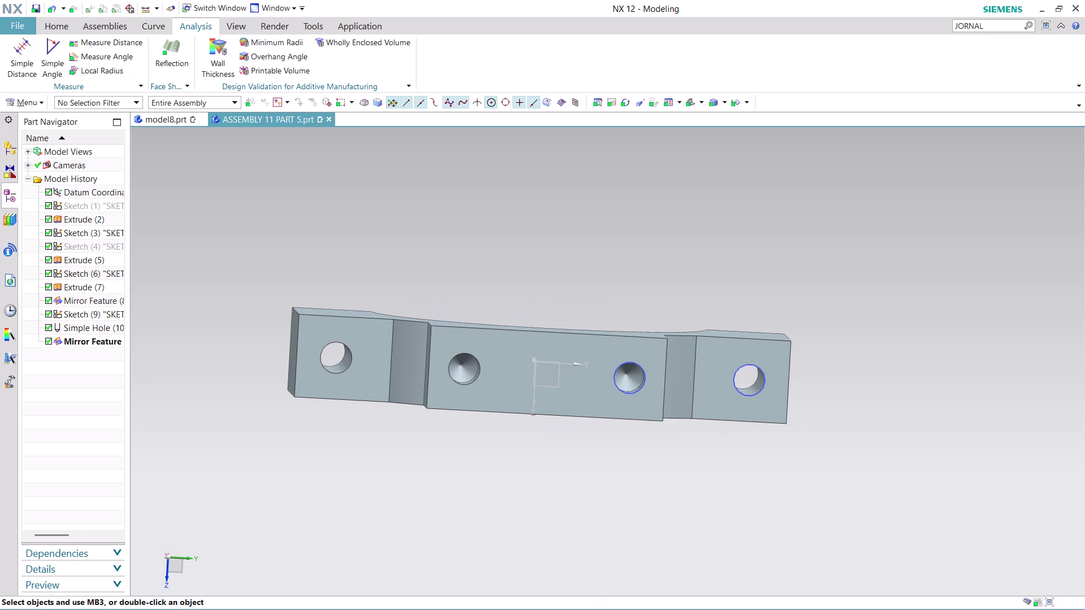
scroll(down, 3)
scroll(up, 3)
middle_drag(452, 300, 448, 293)
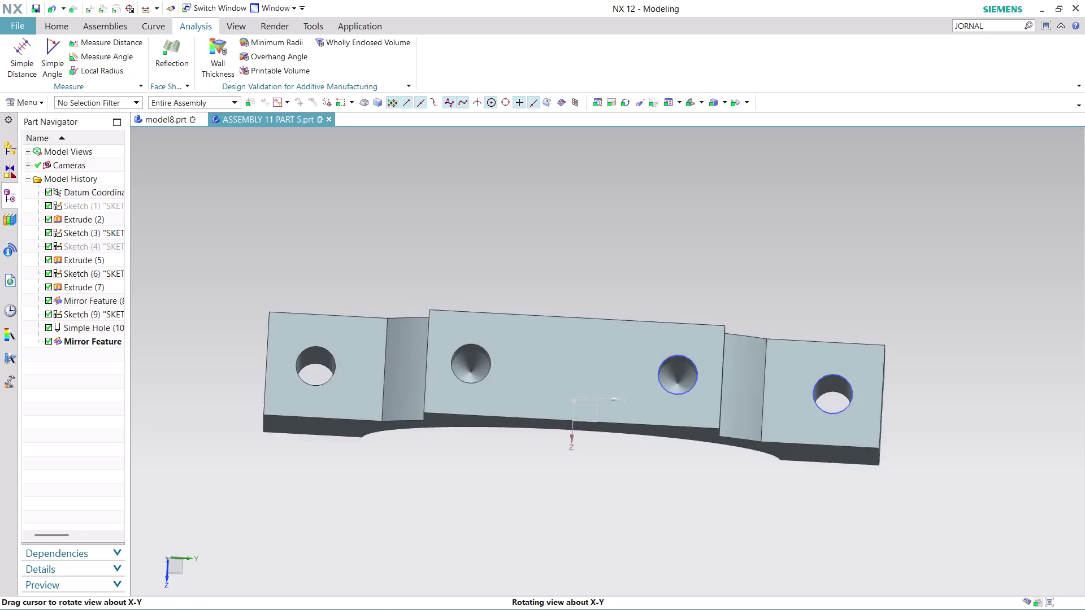
middle_drag(448, 293, 446, 286)
scroll(up, 3)
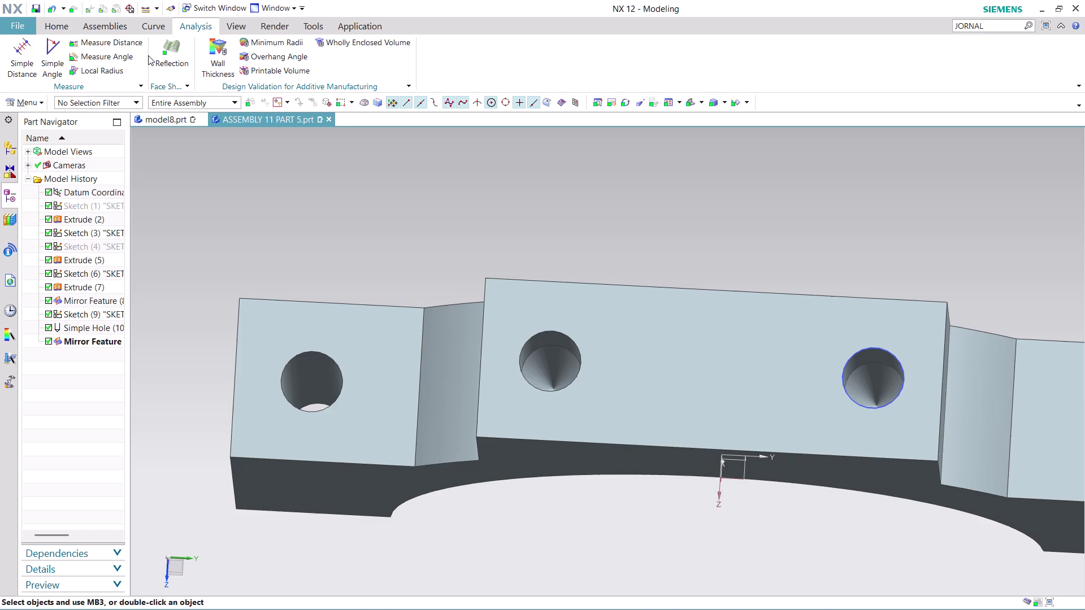
click(114, 41)
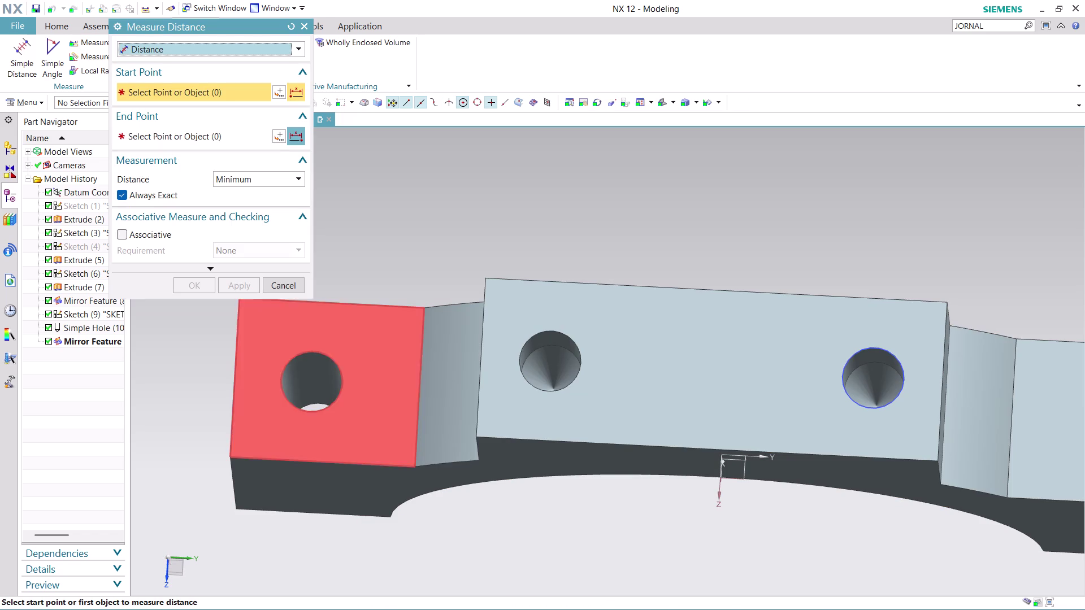
Measure 20 mm from the end hole's centre to the edge midpoint.
click(312, 382)
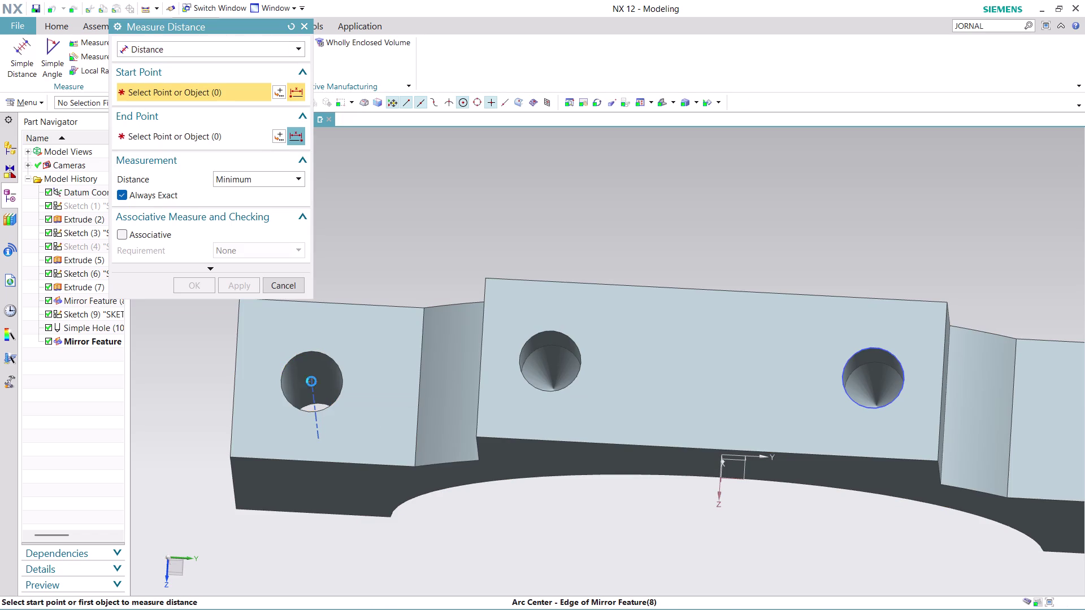
click(236, 379)
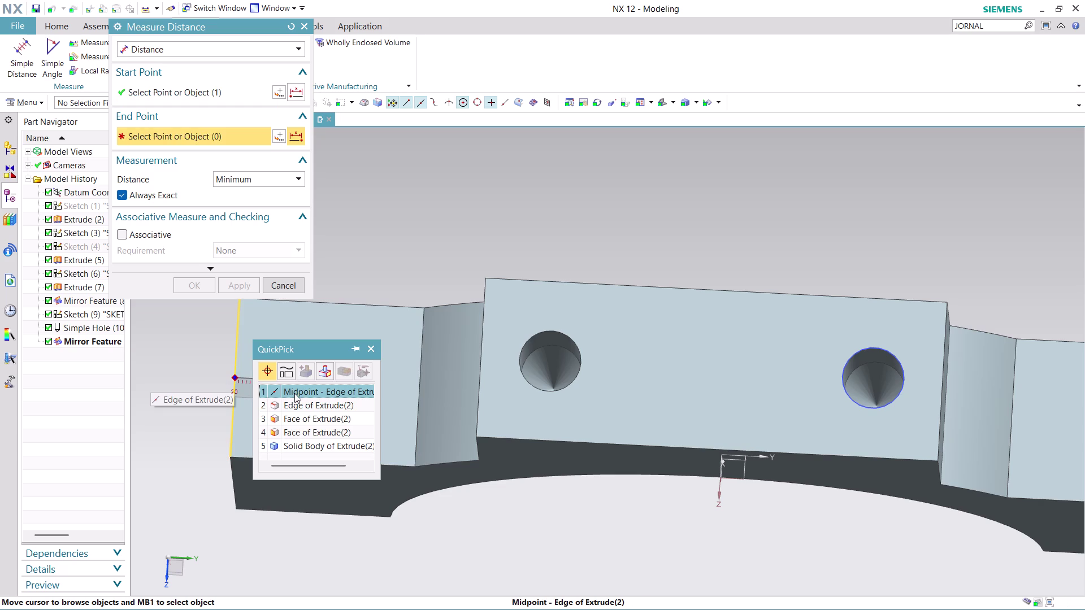
click(310, 390)
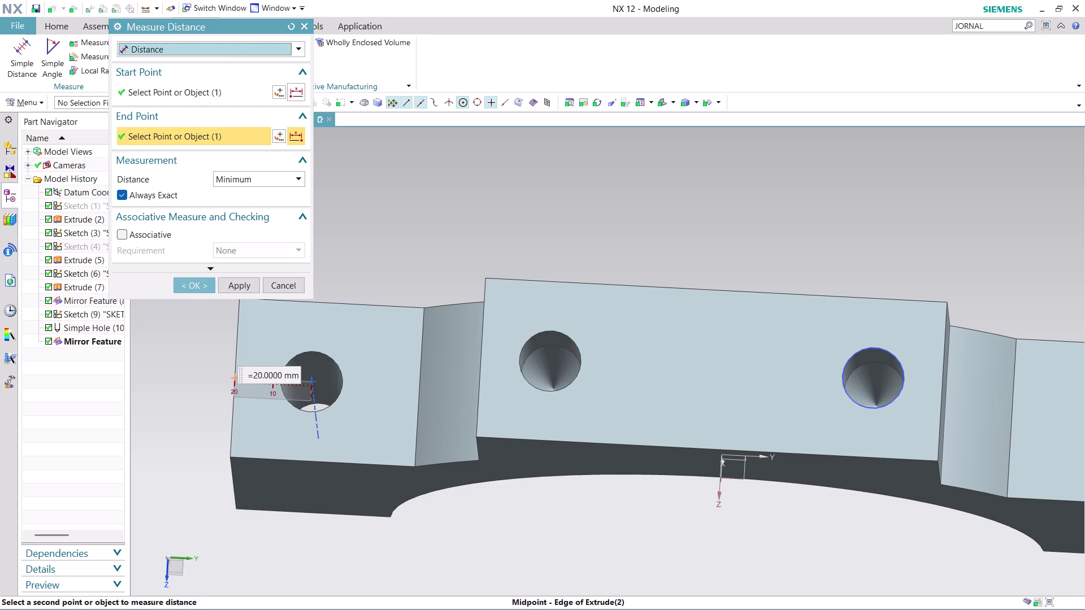
click(192, 291)
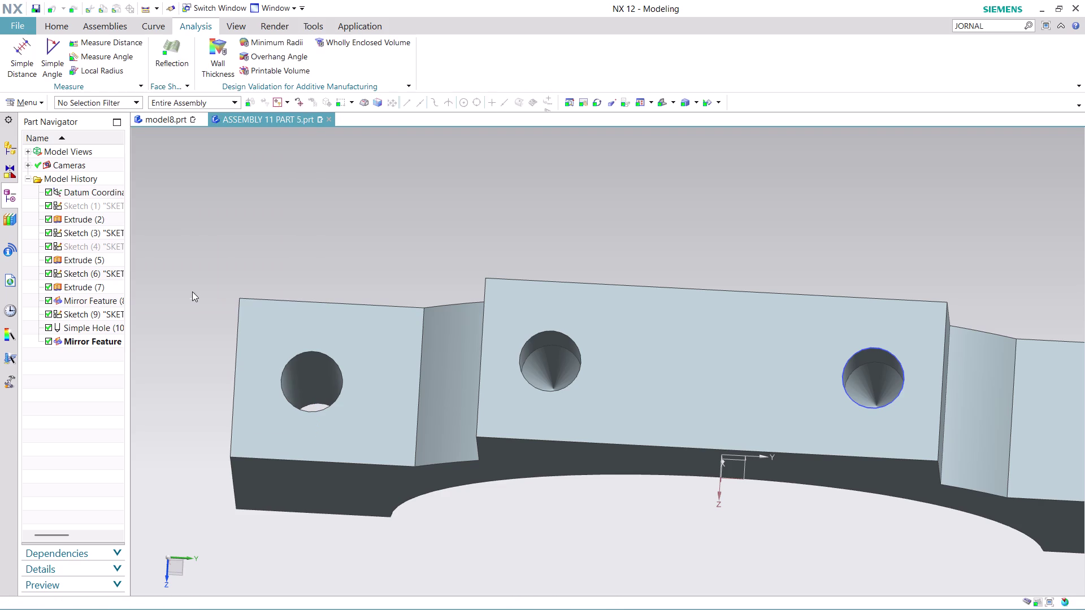
Measure again from the end hole to the top edge midpoint, about 21.4 mm.
click(132, 46)
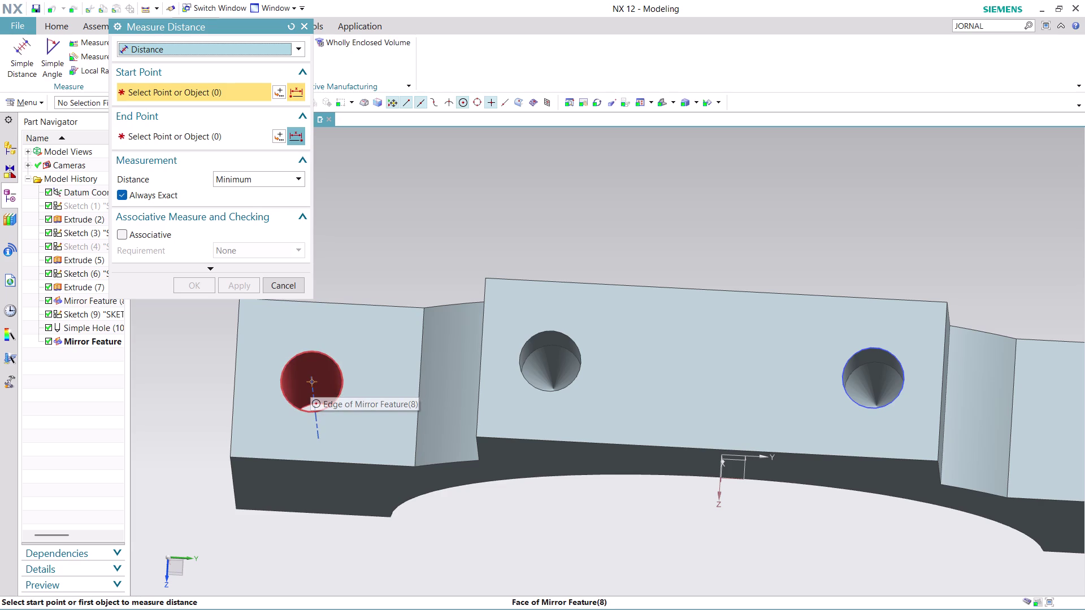
click(313, 382)
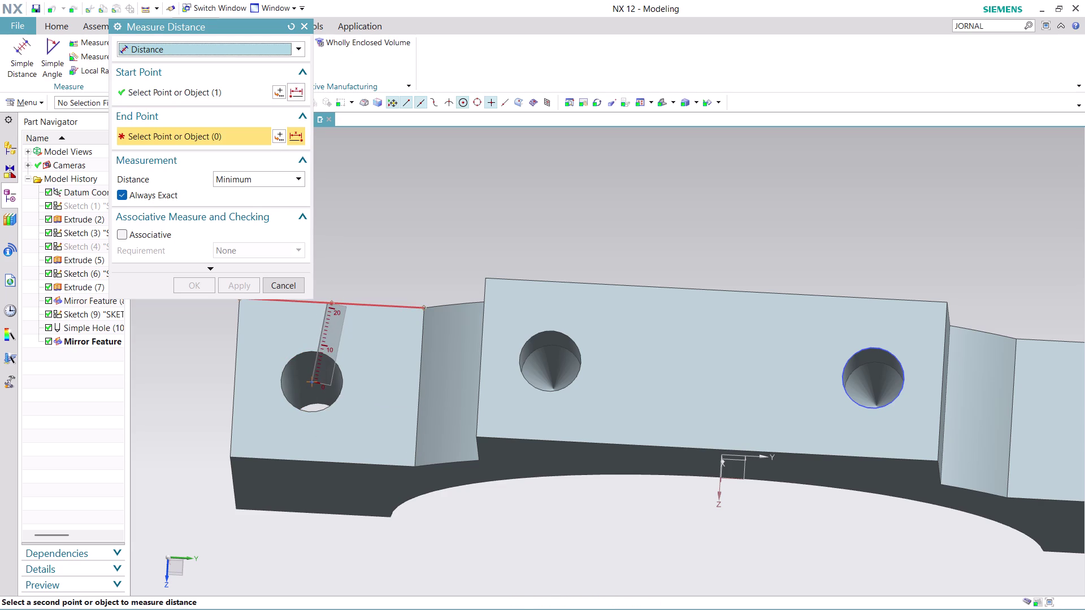
scroll(down, 3)
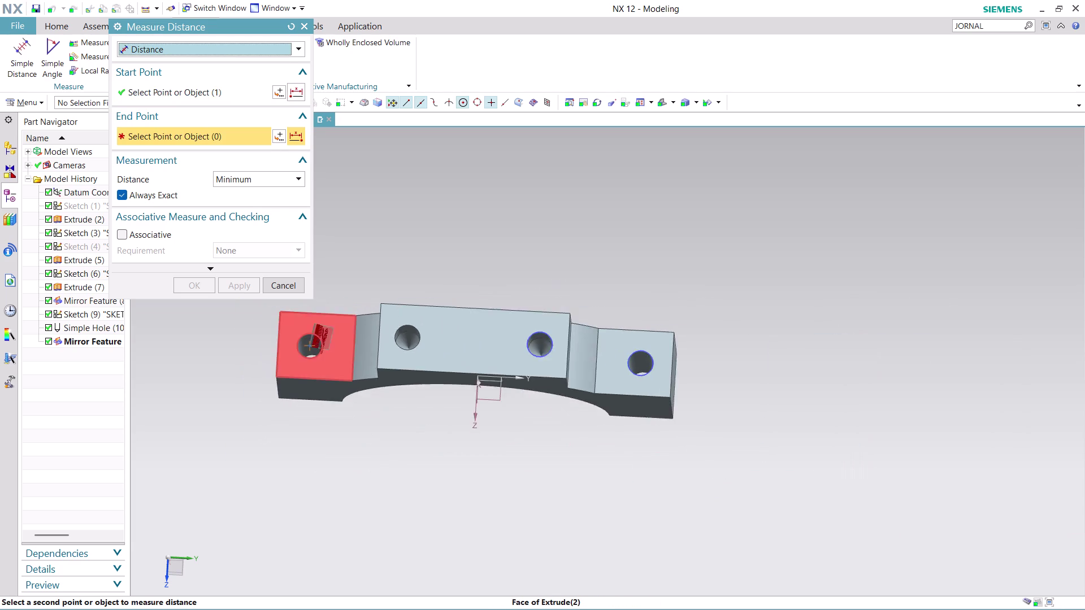
scroll(up, 3)
scroll(down, 3)
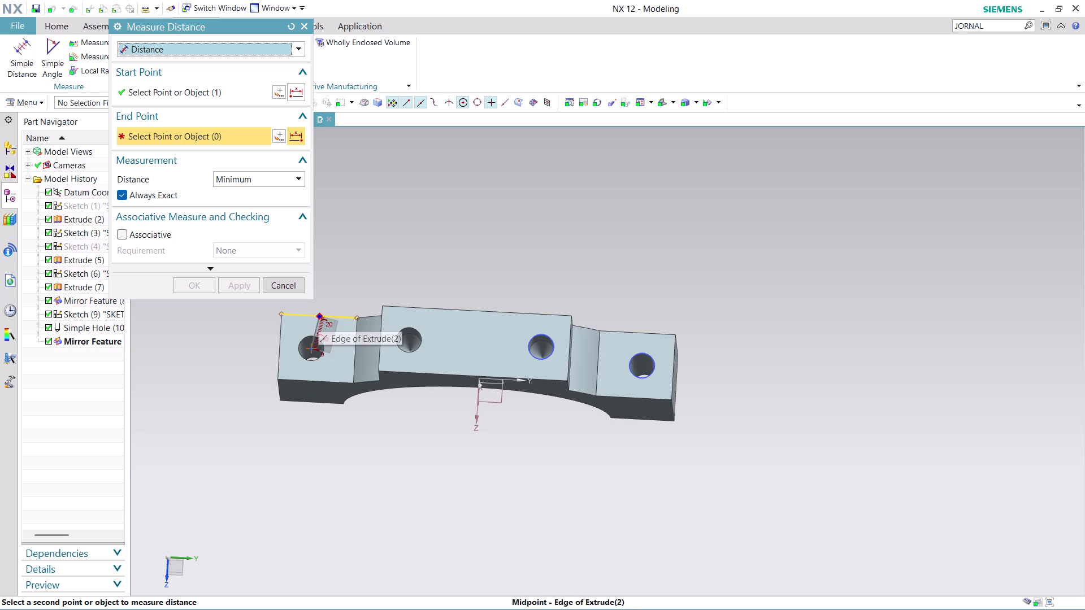
click(318, 317)
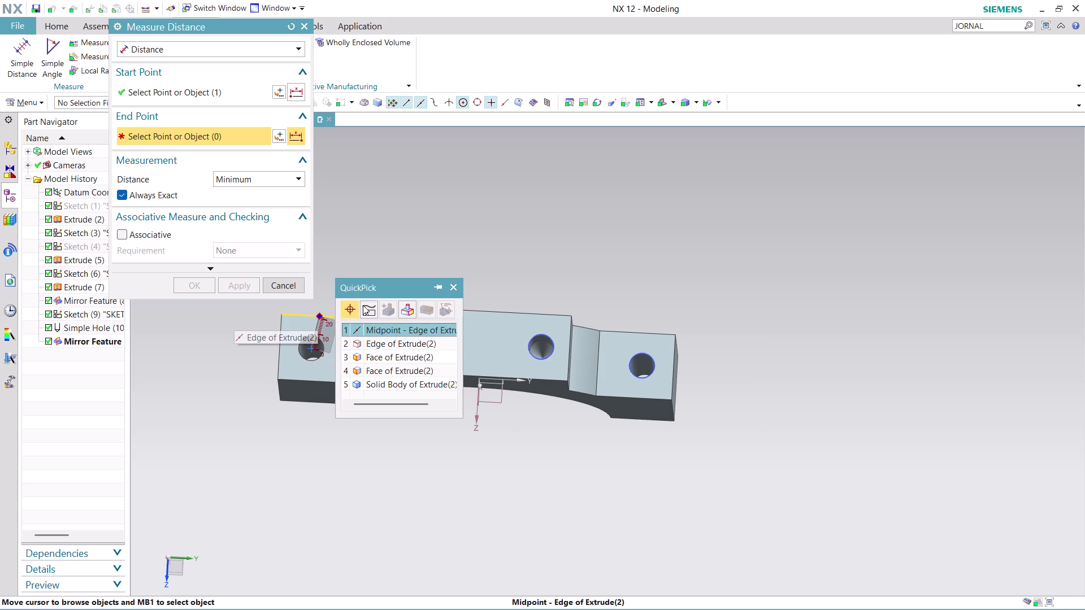
click(378, 330)
Close the second measurement with Esc and restart Measure Distance.
scroll(up, 3)
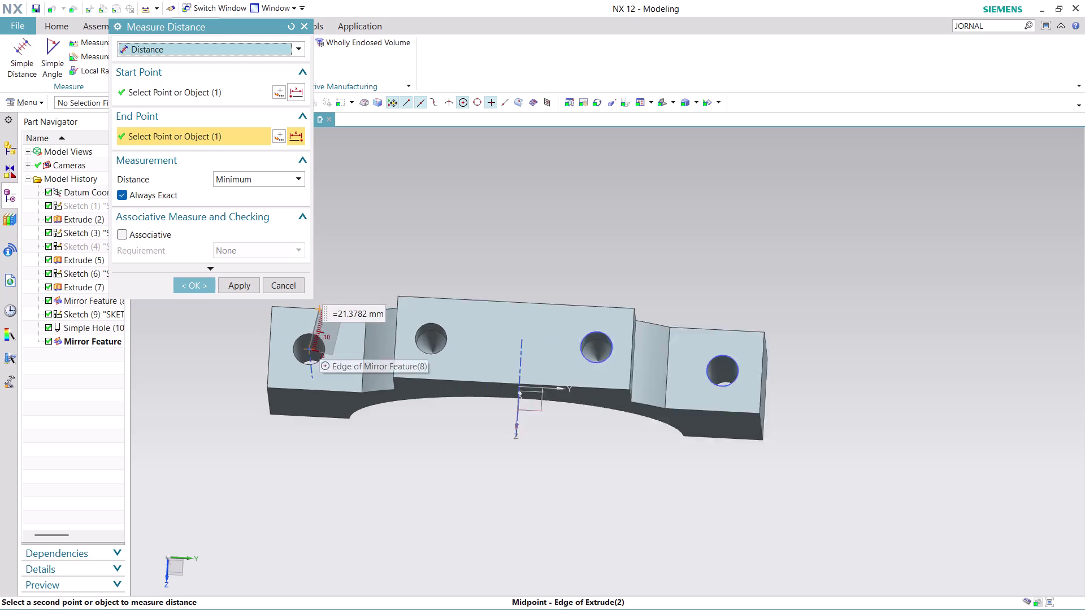
scroll(up, 3)
scroll(down, 3)
key(Escape)
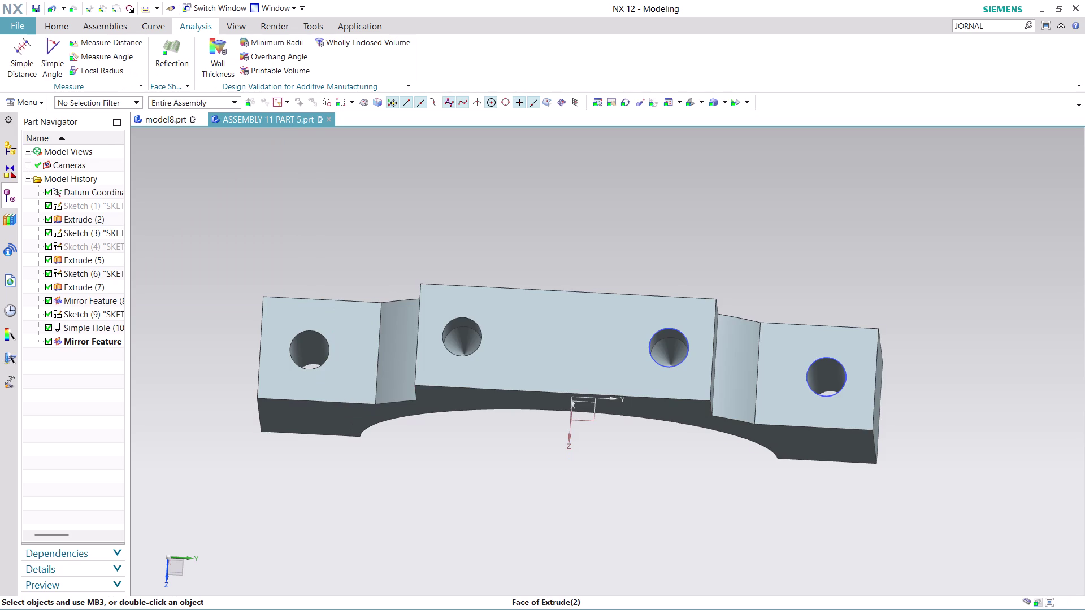
scroll(up, 3)
scroll(up, 3)
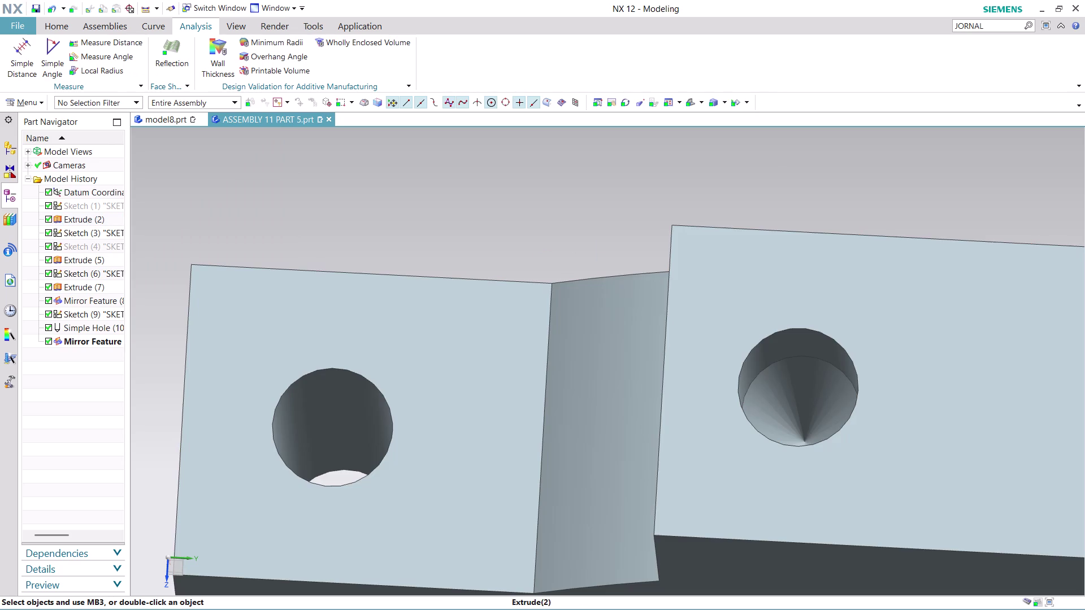
click(101, 42)
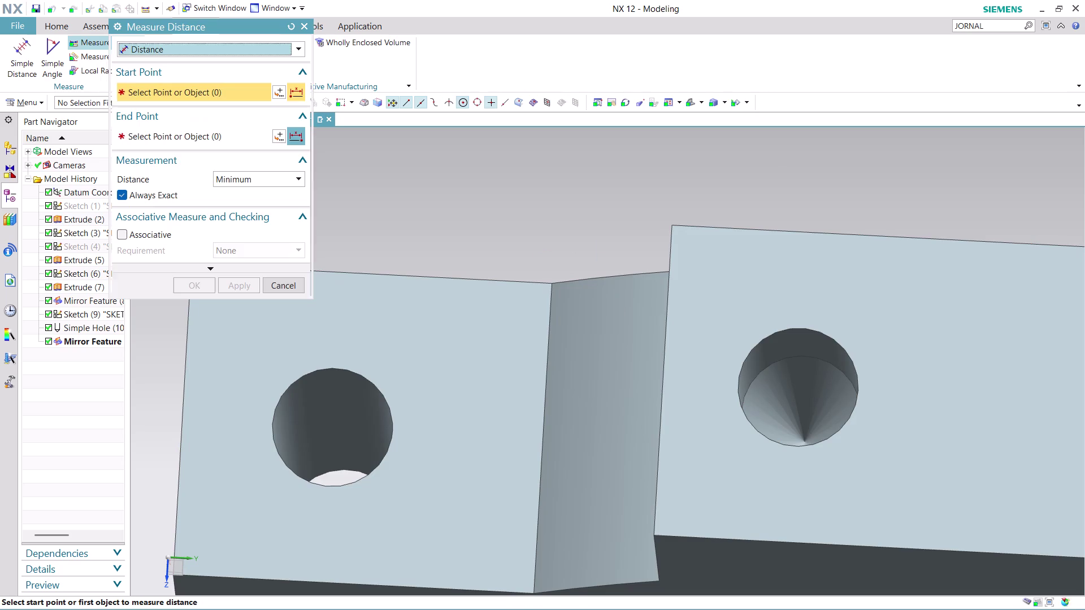
Measure the 21 mm offset from the top edge to the hole.
click(352, 269)
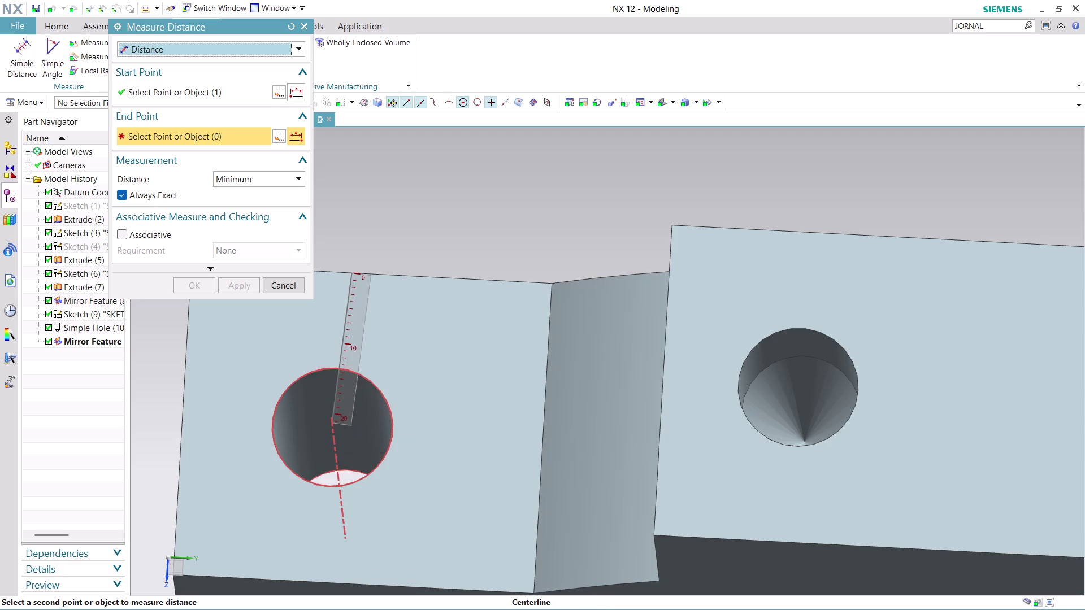
click(331, 424)
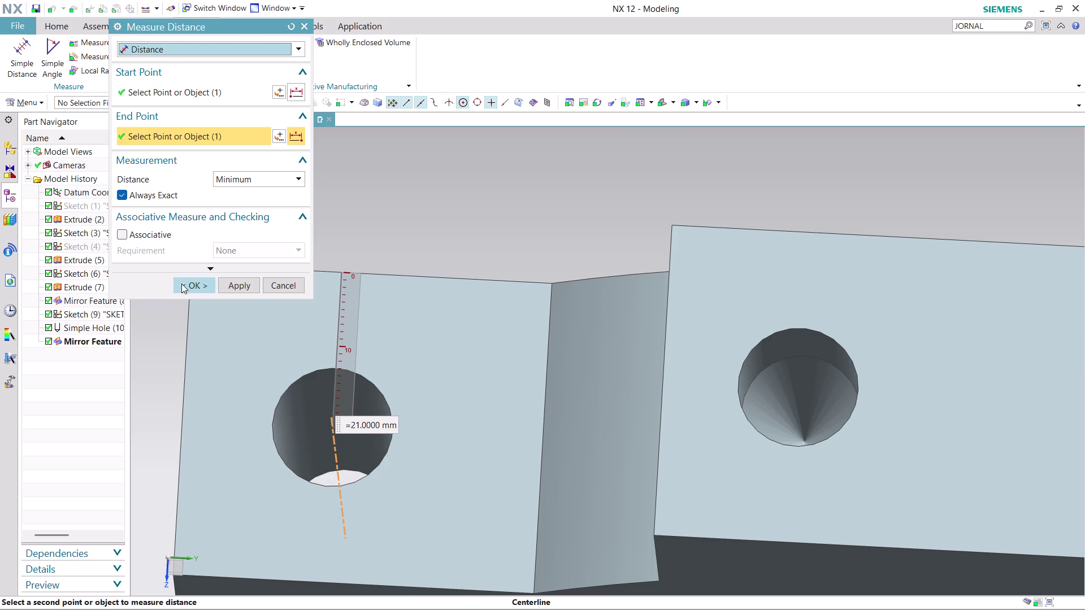
click(182, 283)
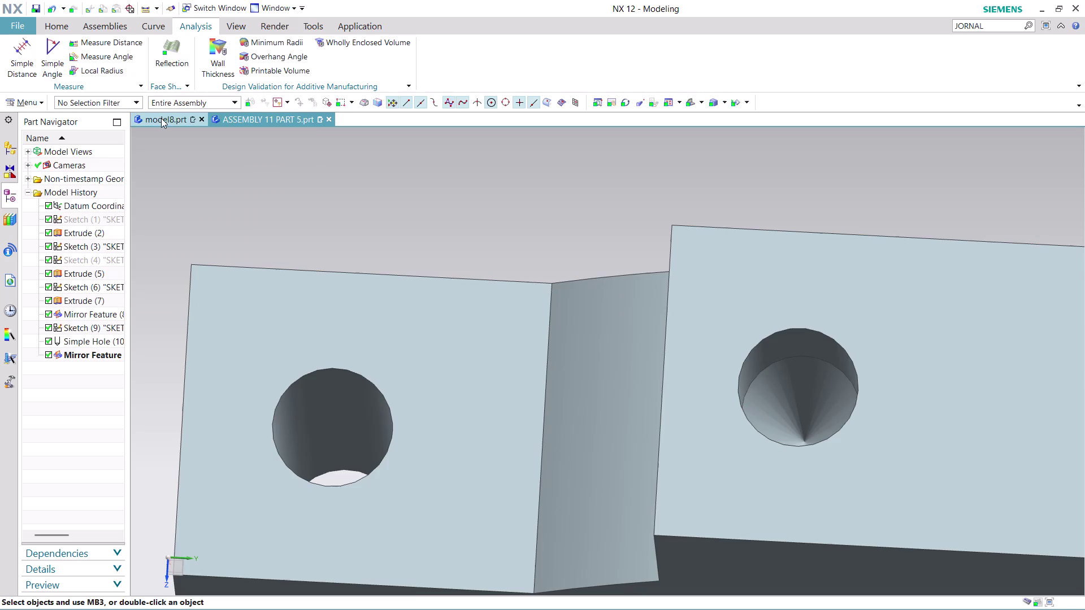
In model8.prt, reopen the hole sketch Sketch (7) with Edit with Rollback.
click(161, 118)
scroll(down, 3)
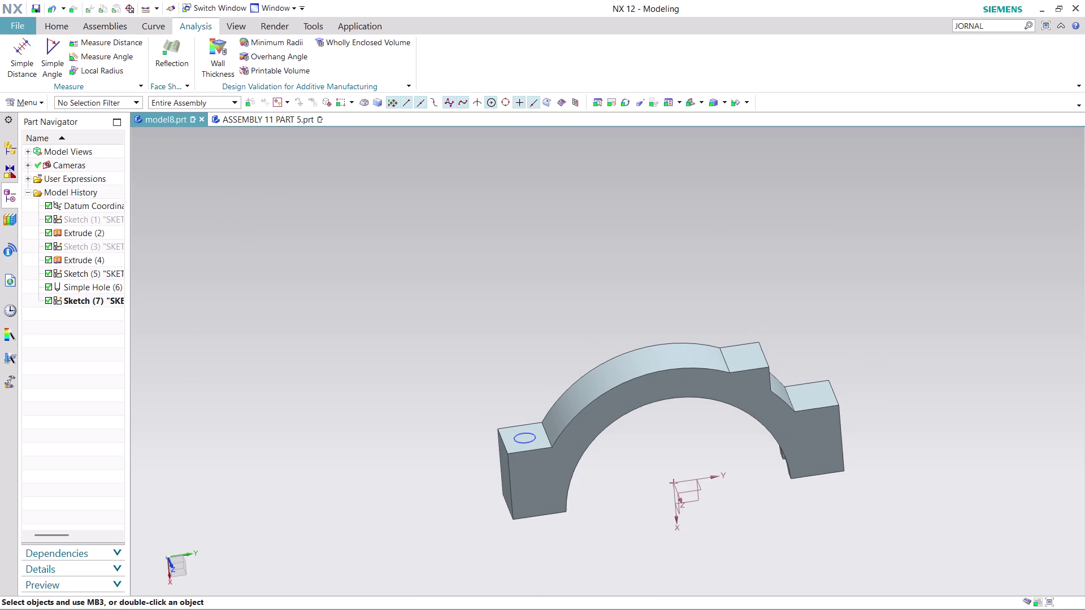
right_click(77, 299)
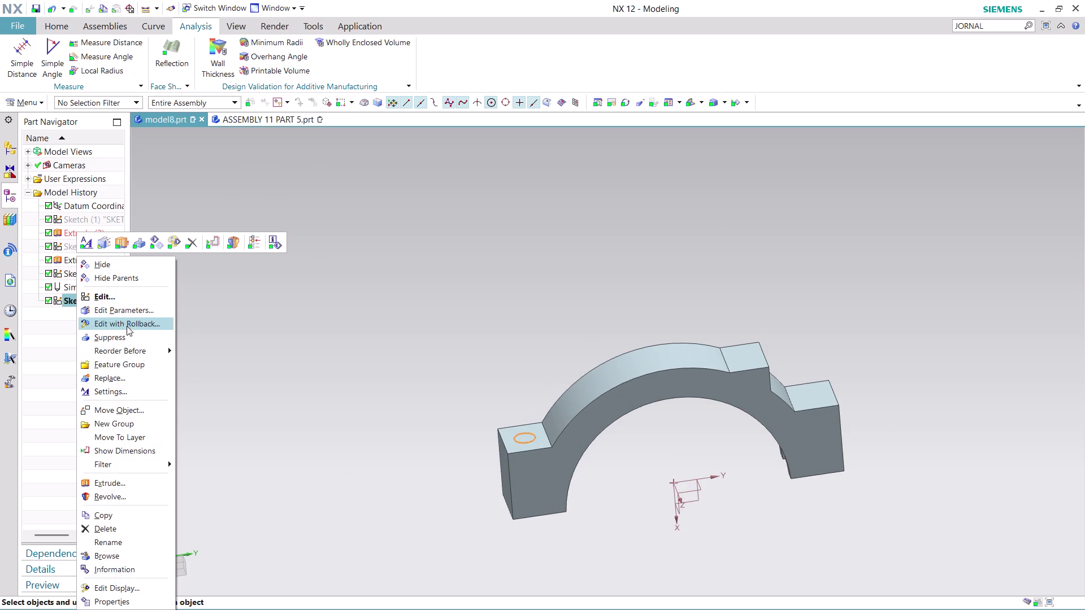
click(131, 326)
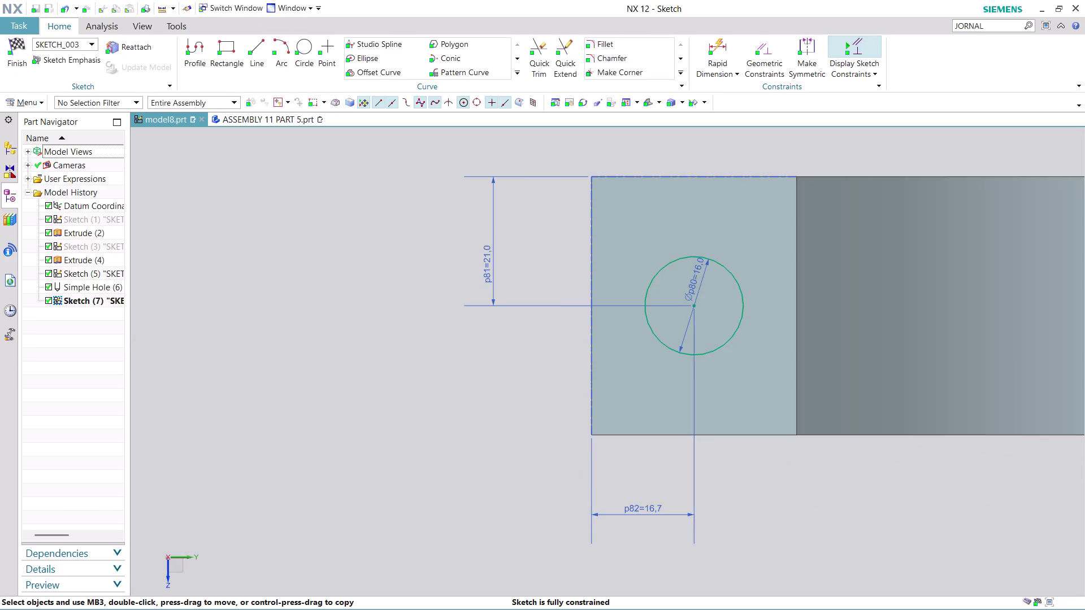
Zoom and orbit around the bracket to inspect the hole sketch on the flange.
scroll(down, 3)
scroll(up, 3)
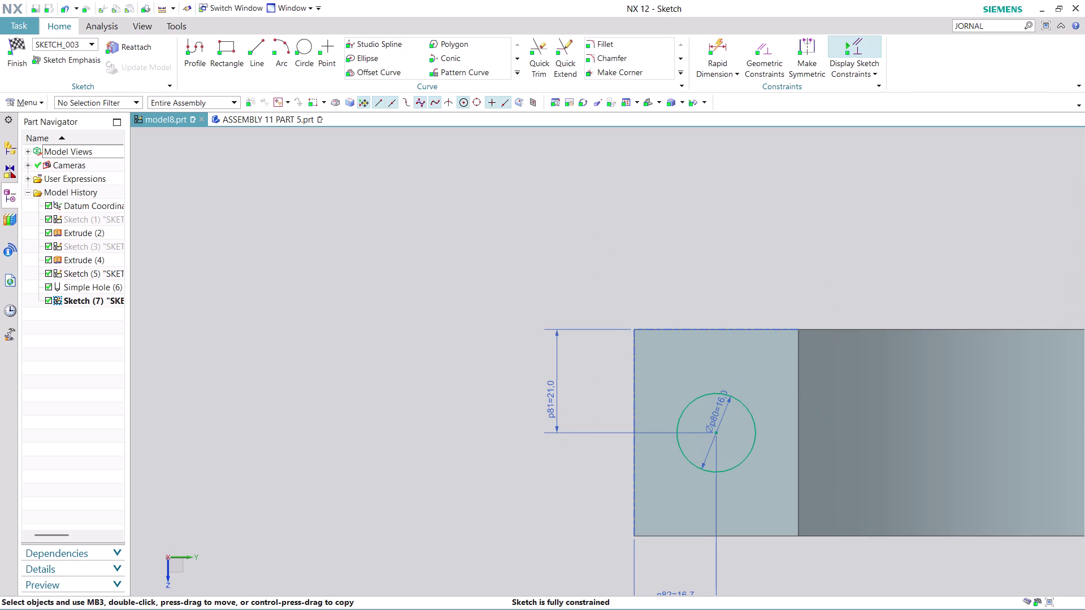
scroll(down, 3)
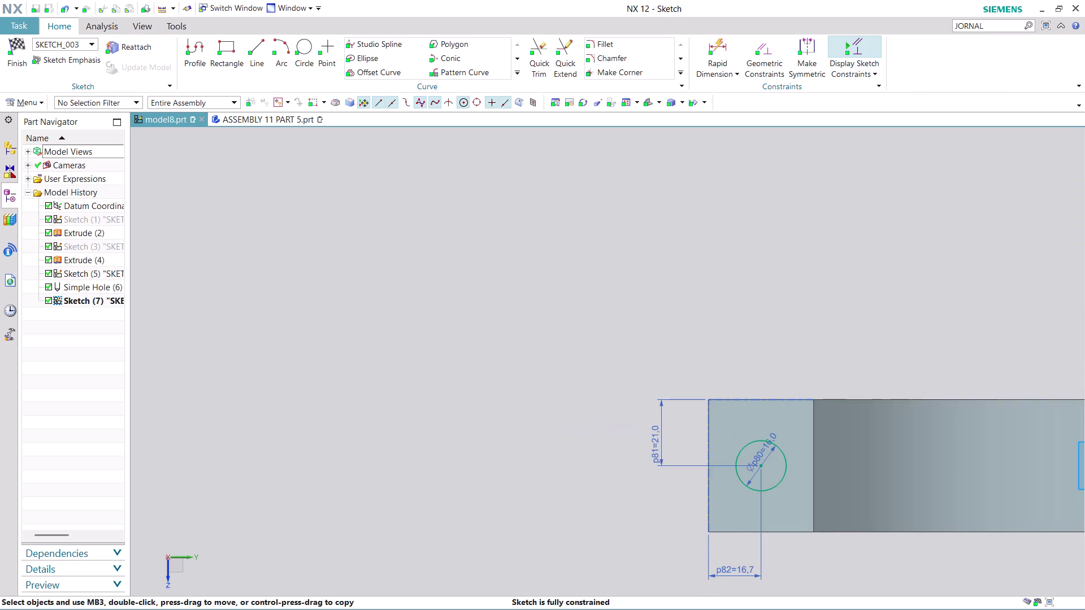
scroll(up, 3)
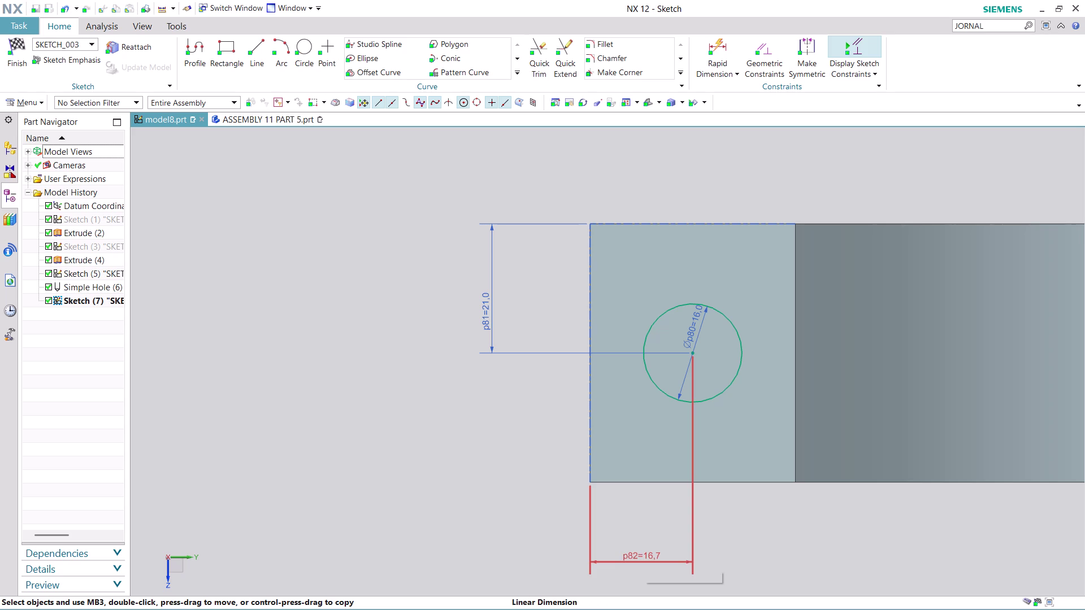
middle_drag(872, 525, 857, 461)
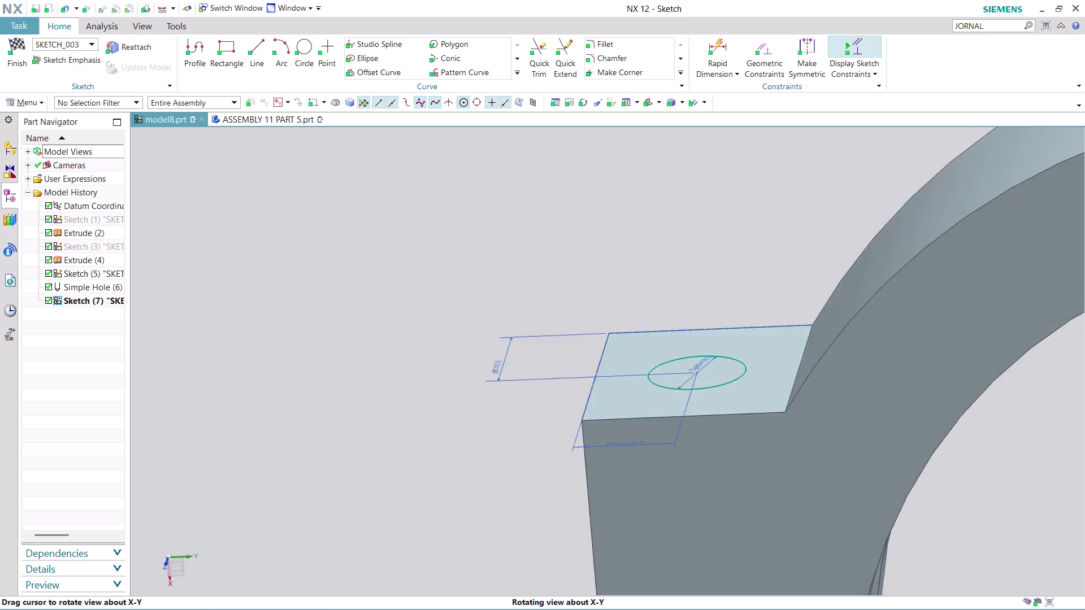
middle_drag(856, 461, 827, 365)
scroll(down, 3)
scroll(up, 3)
middle_drag(936, 516, 810, 401)
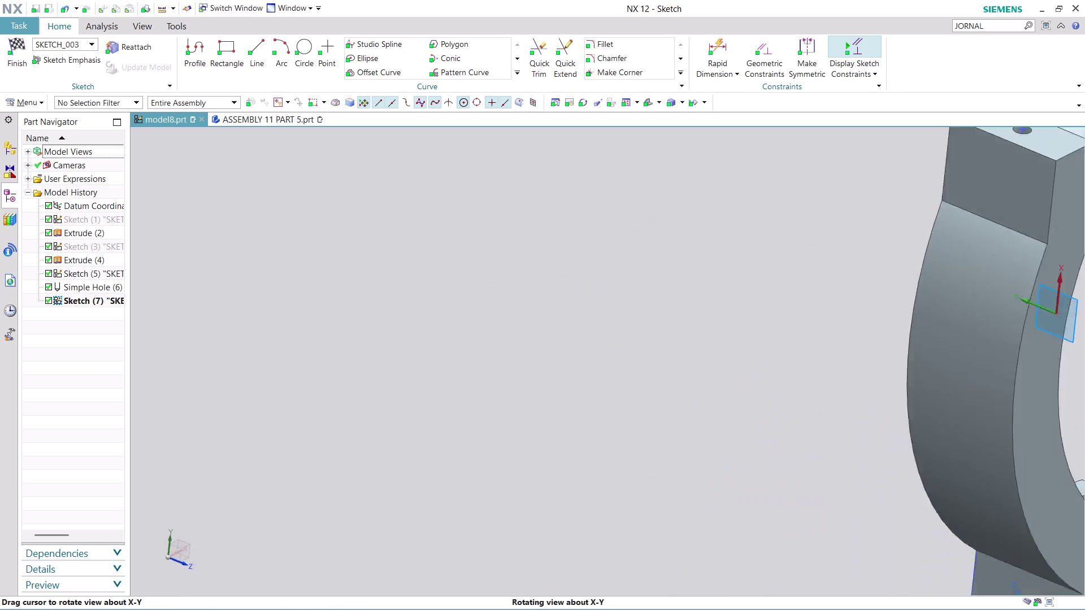
middle_drag(810, 401, 631, 535)
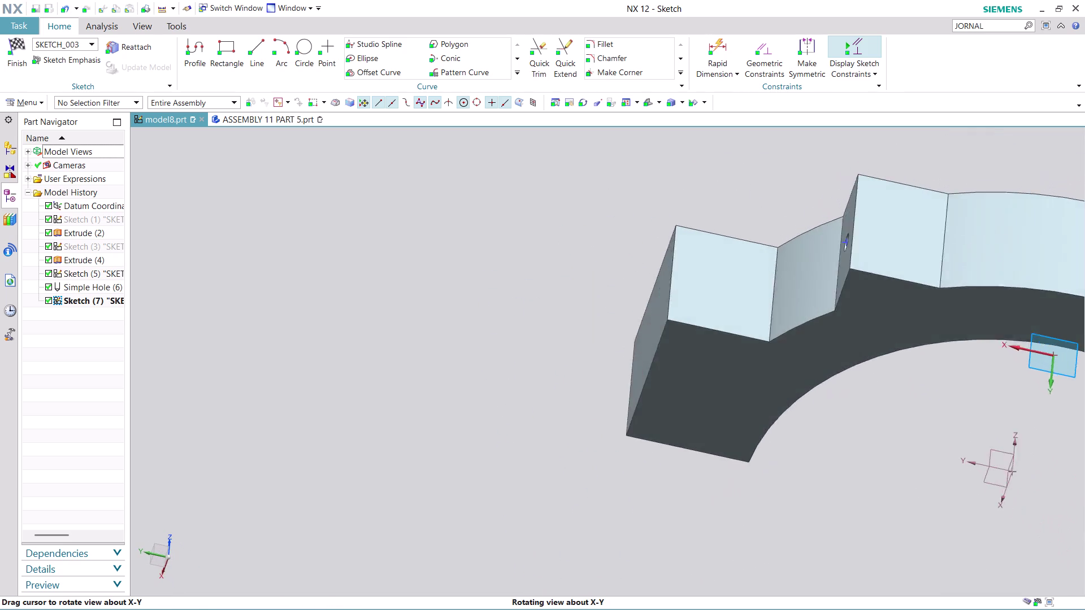
middle_drag(631, 535, 636, 538)
scroll(down, 3)
scroll(up, 3)
middle_drag(942, 455, 904, 459)
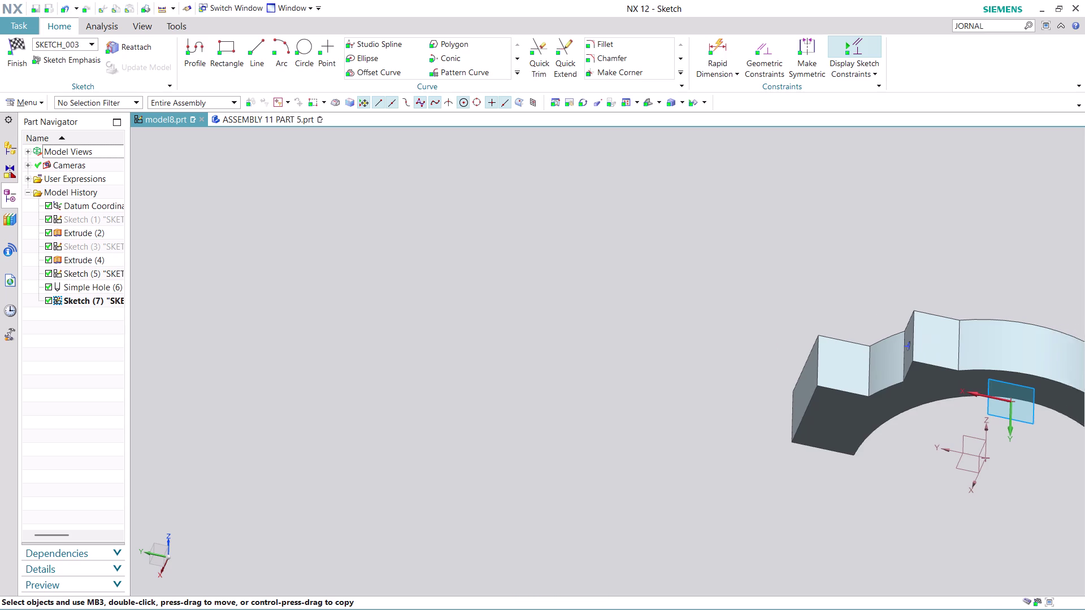
middle_drag(905, 459, 425, 502)
middle_drag(767, 502, 619, 449)
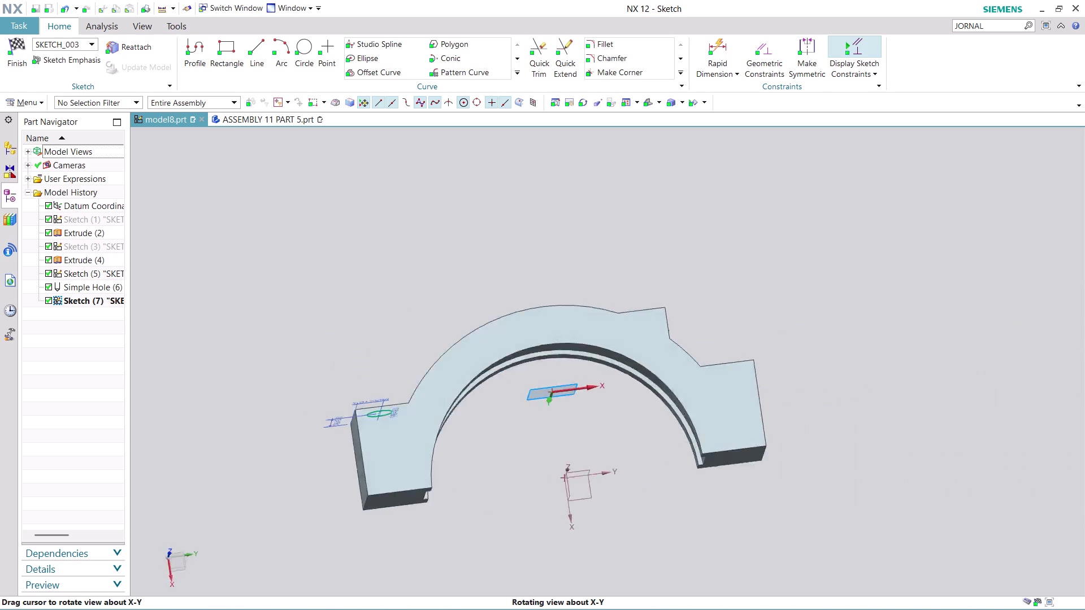
middle_drag(619, 448, 603, 483)
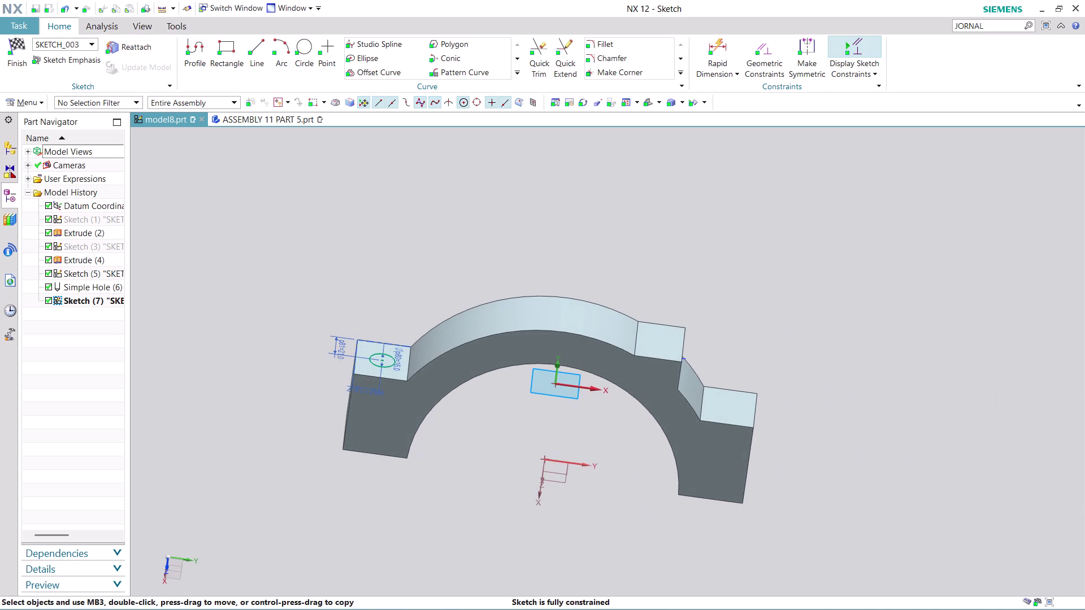
scroll(up, 3)
middle_drag(543, 485, 547, 406)
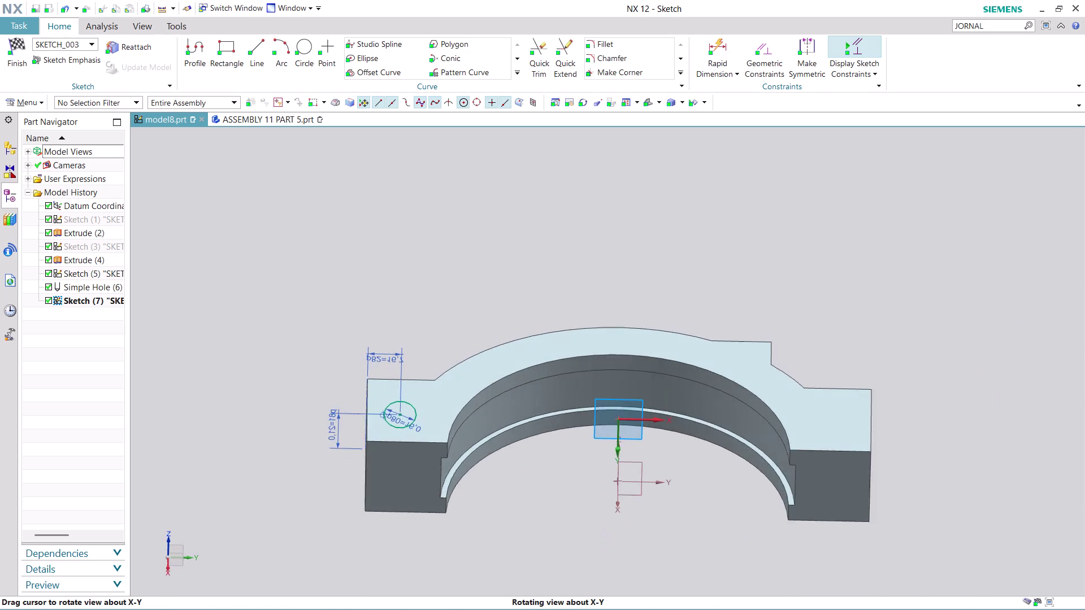
middle_drag(547, 406, 547, 421)
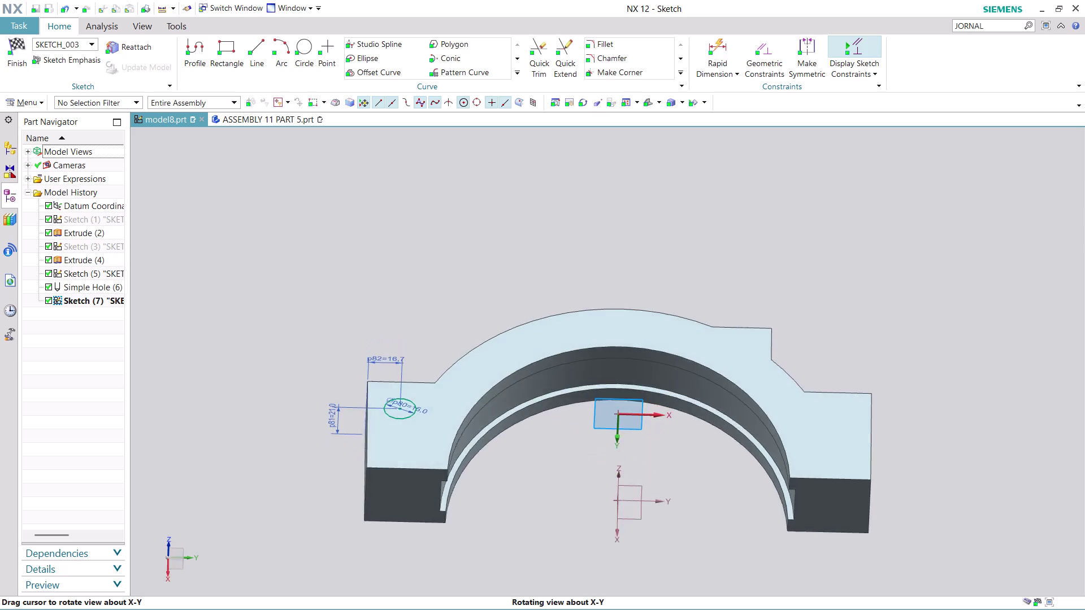
middle_drag(548, 422, 546, 459)
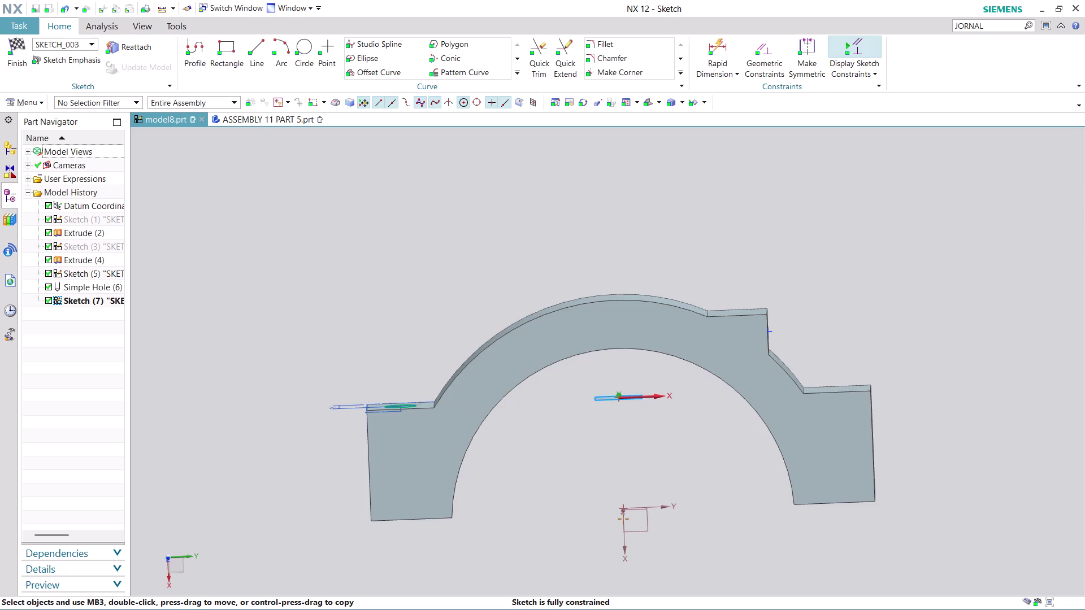
Orbit to view the bracket's inner face and the flange holes.
click(260, 119)
scroll(down, 3)
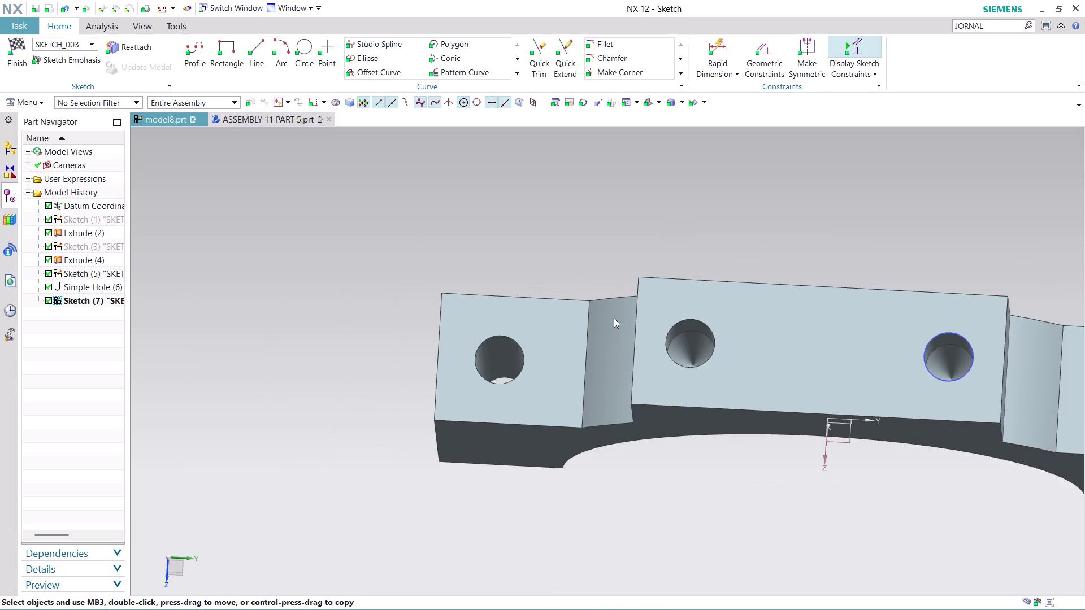
middle_drag(823, 502, 805, 403)
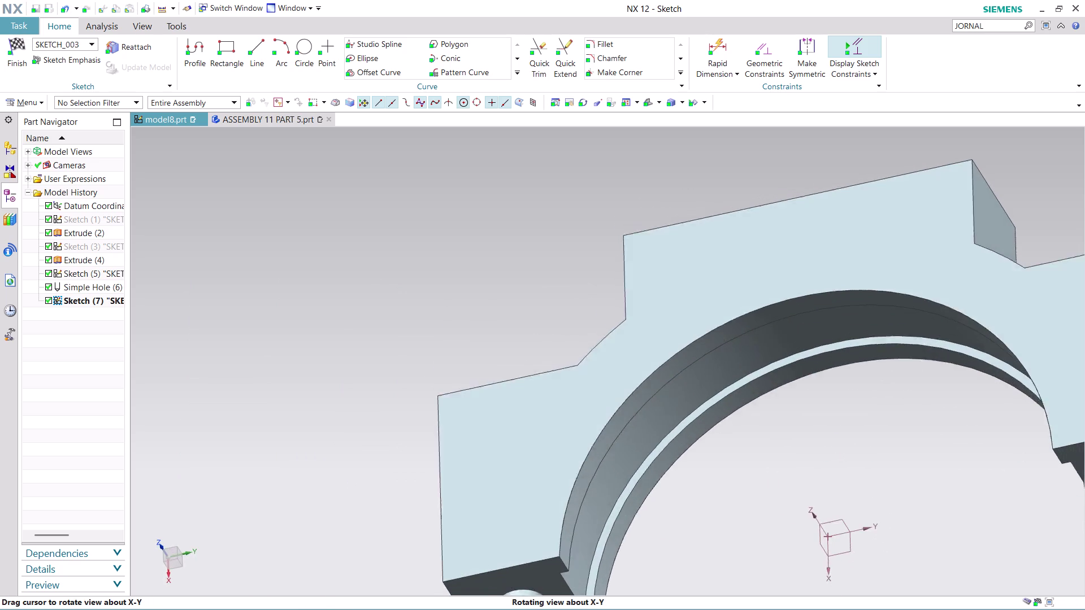
middle_drag(805, 403, 821, 451)
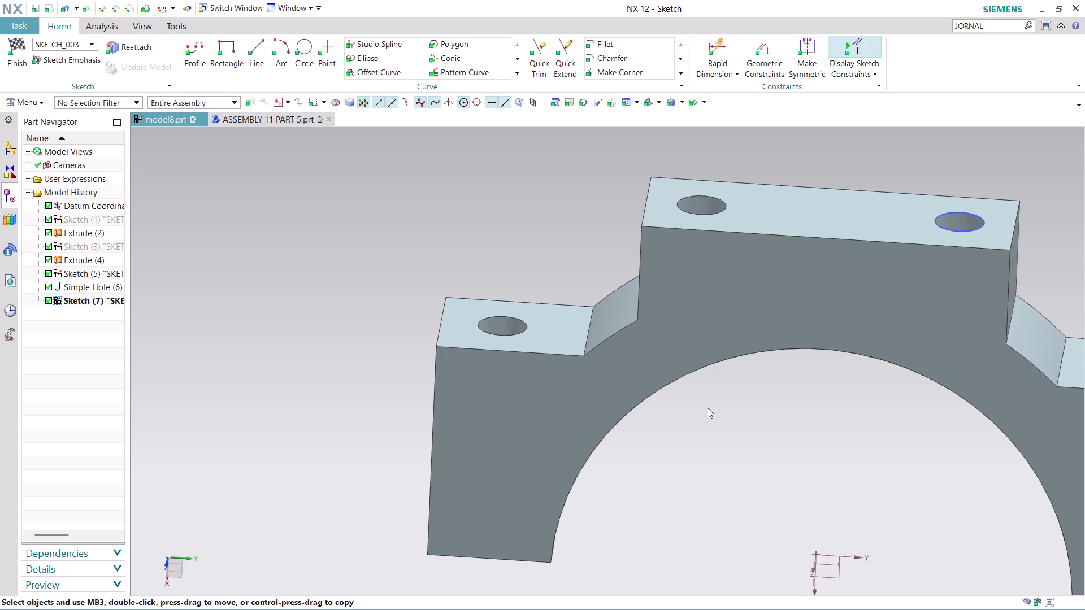
scroll(down, 3)
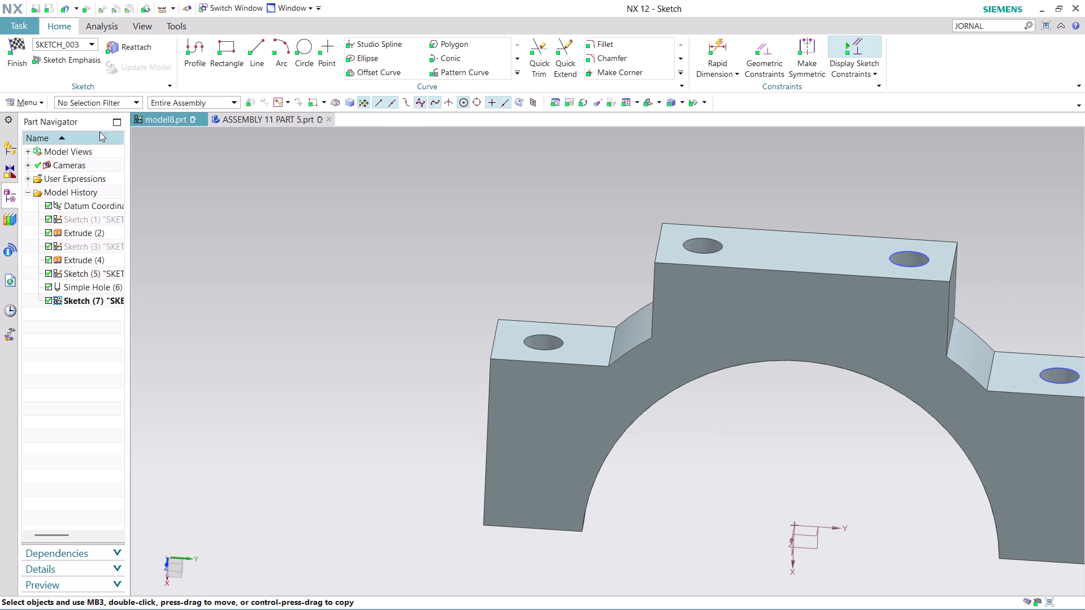
click(170, 118)
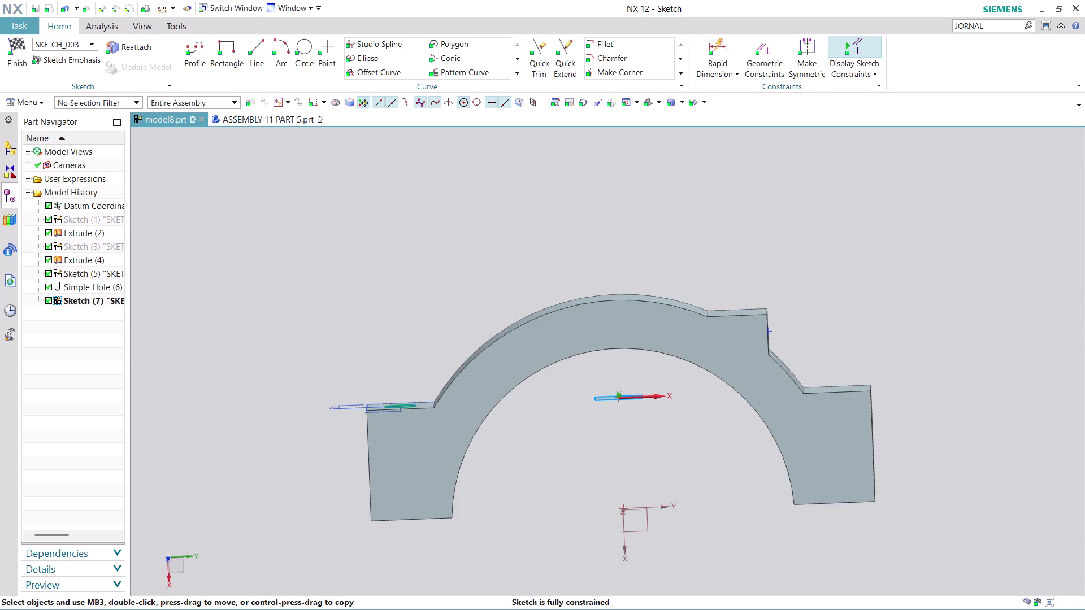
scroll(up, 3)
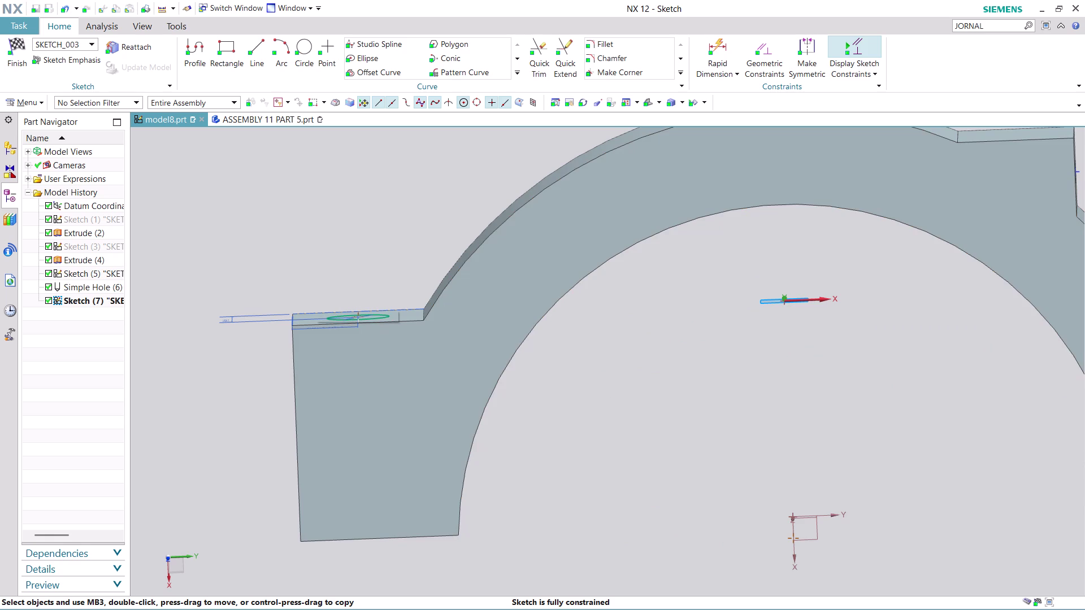
Select the base profile sketch in history, then exit the unchanged hole sketch.
click(78, 219)
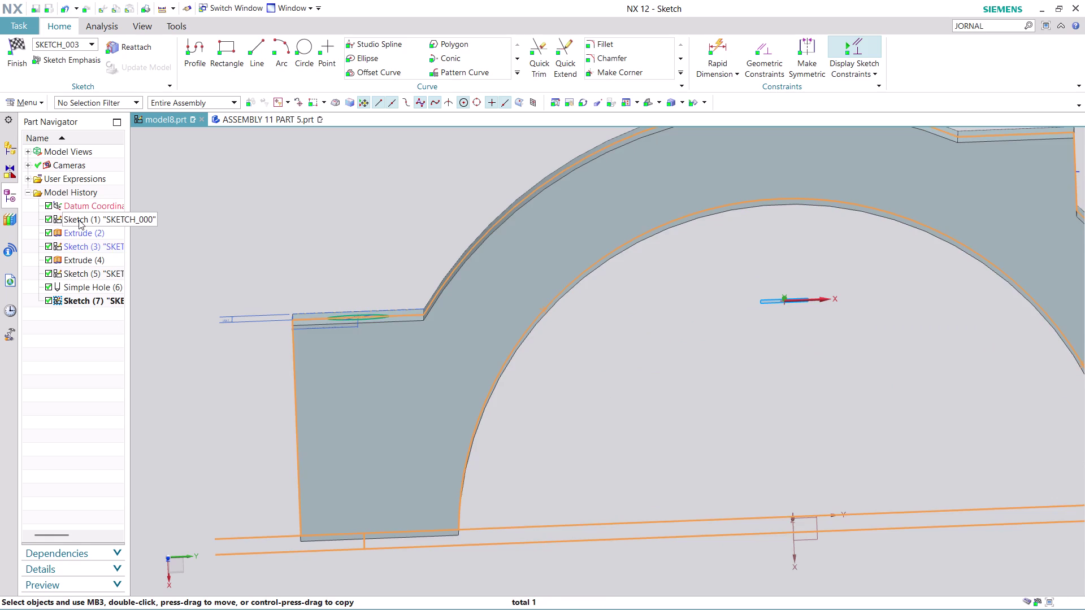
right_click(78, 220)
click(238, 258)
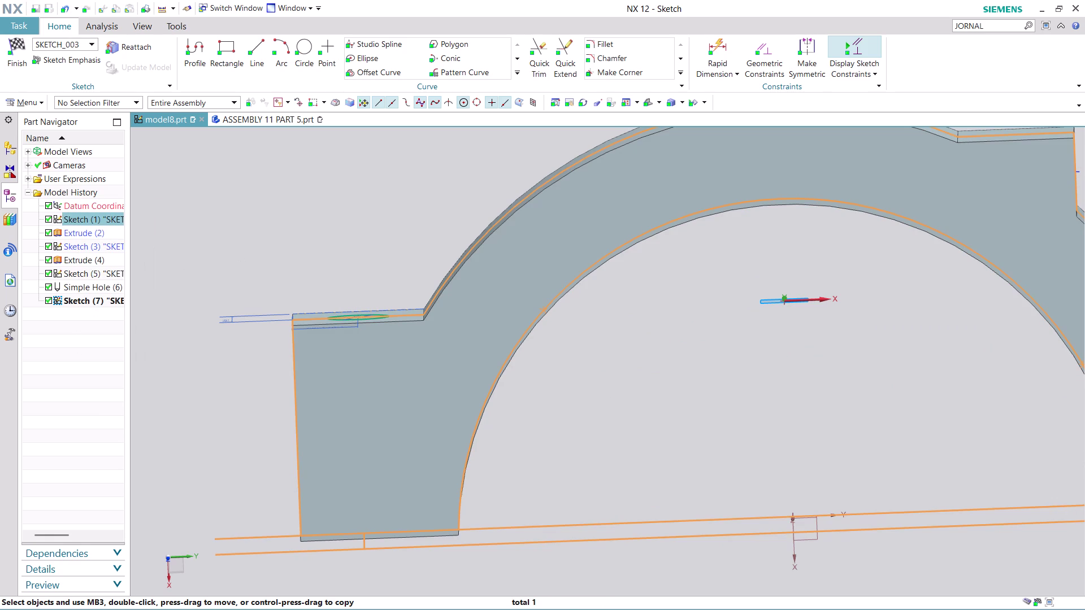
key(Escape)
click(15, 59)
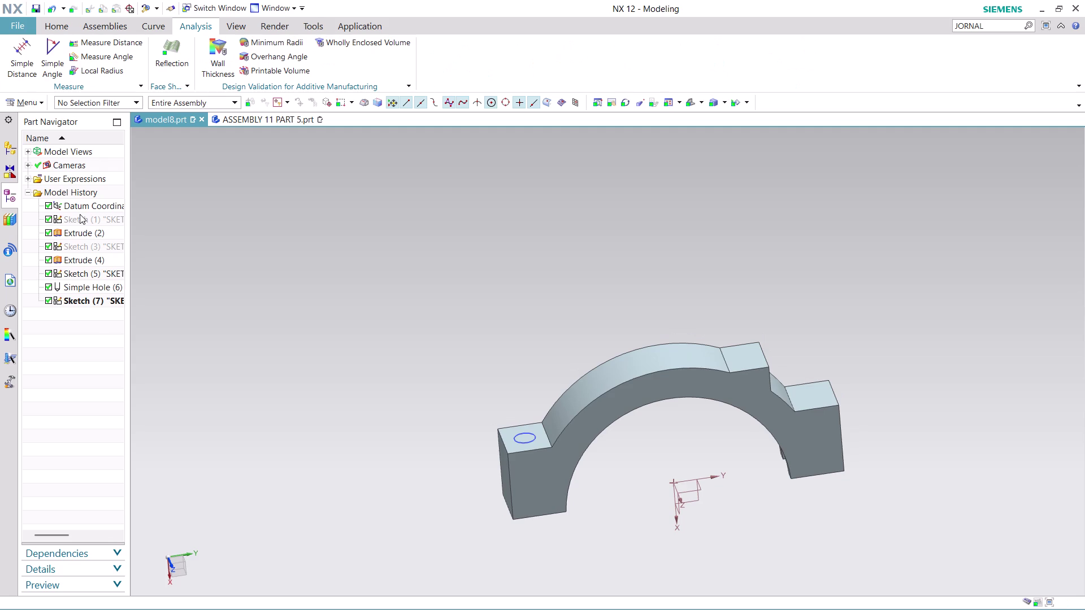
Reopen base profile Sketch (1) with Edit with Rollback and begin a dimension.
right_click(80, 214)
click(150, 284)
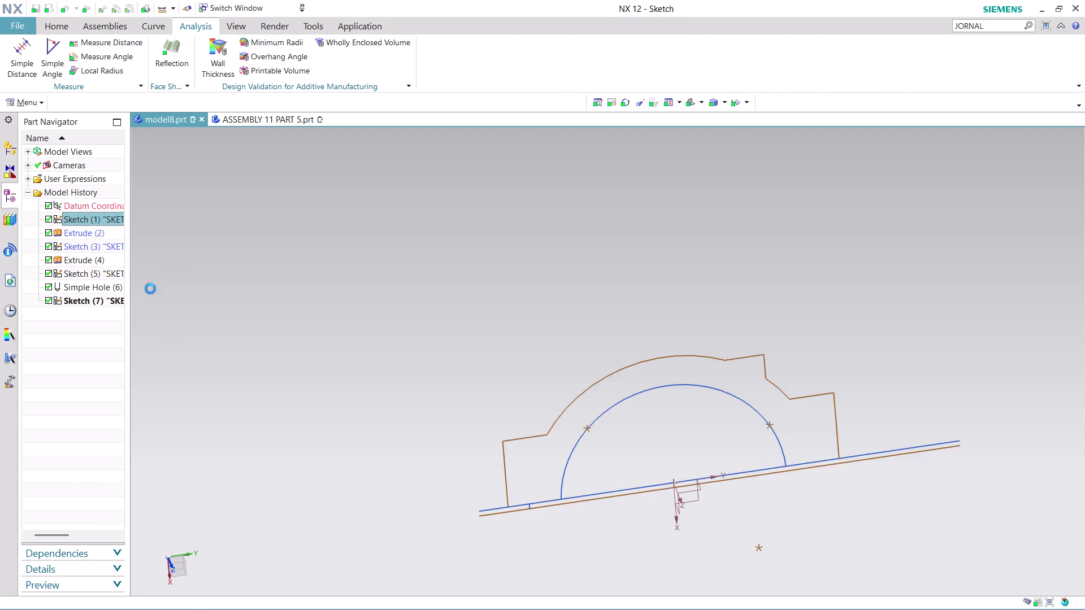
scroll(up, 3)
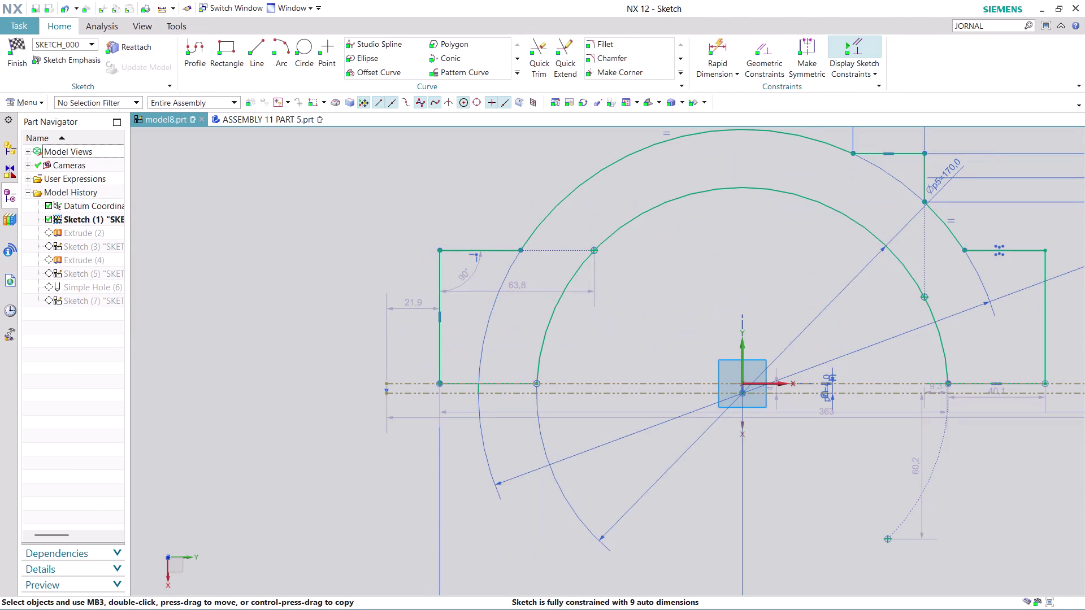
scroll(up, 3)
scroll(down, 3)
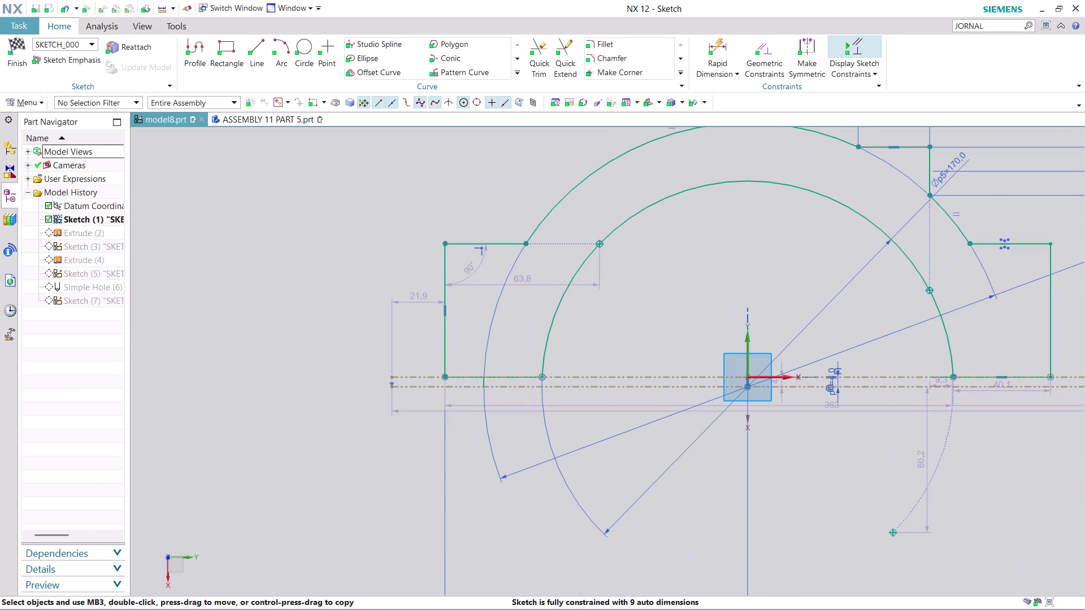
click(707, 42)
click(502, 246)
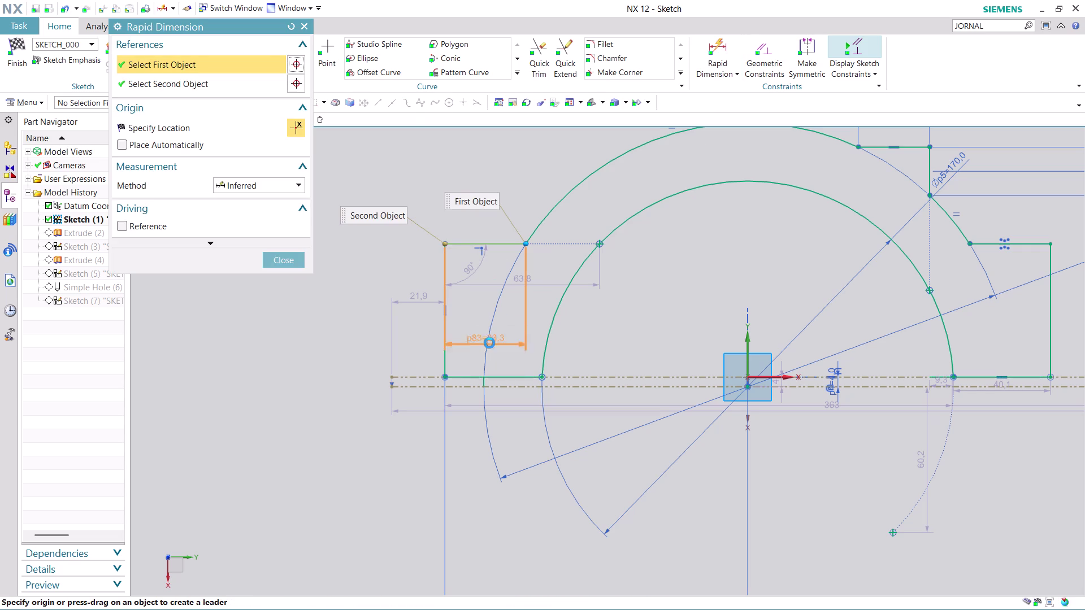
Dimension the left top corner to the base line at 55 mm.
click(422, 377)
click(288, 446)
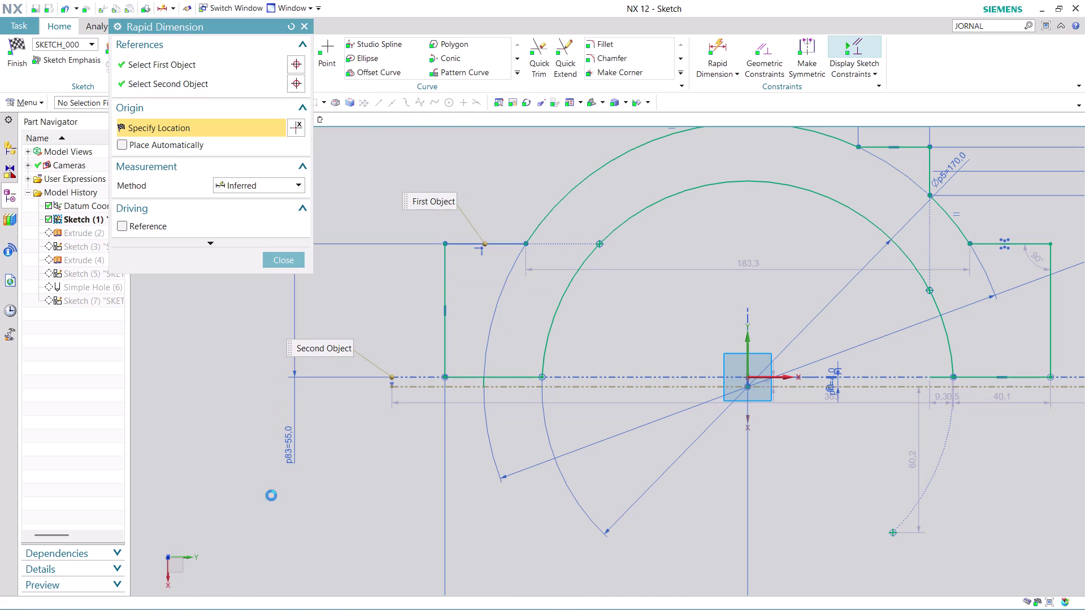
click(289, 262)
scroll(down, 3)
scroll(up, 3)
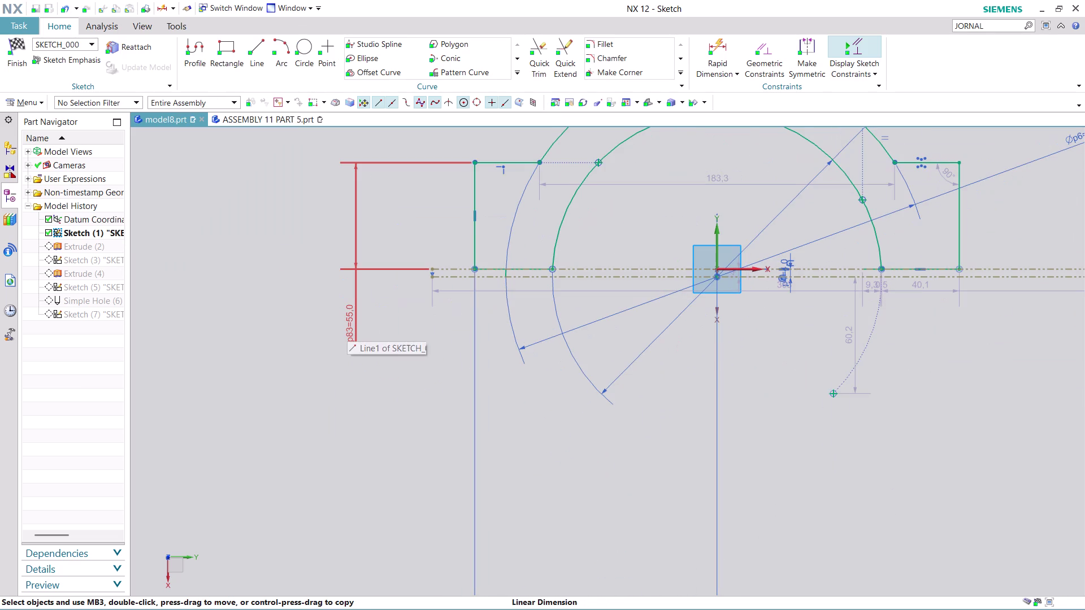
Edit the 55 mm dimension, keeping the expression and adjusting the geometry.
double_click(347, 327)
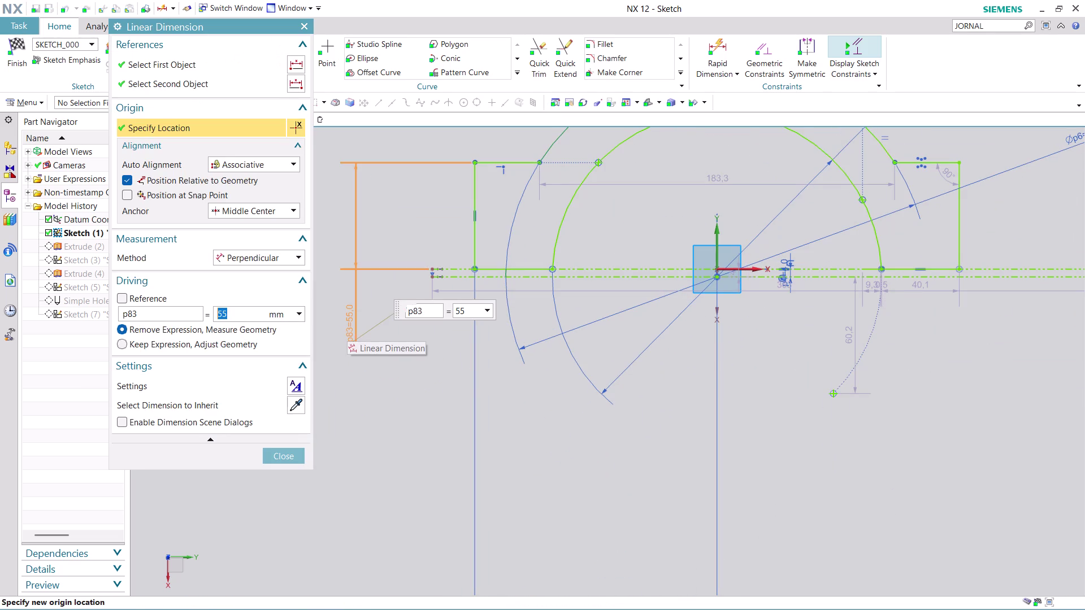
key(Return)
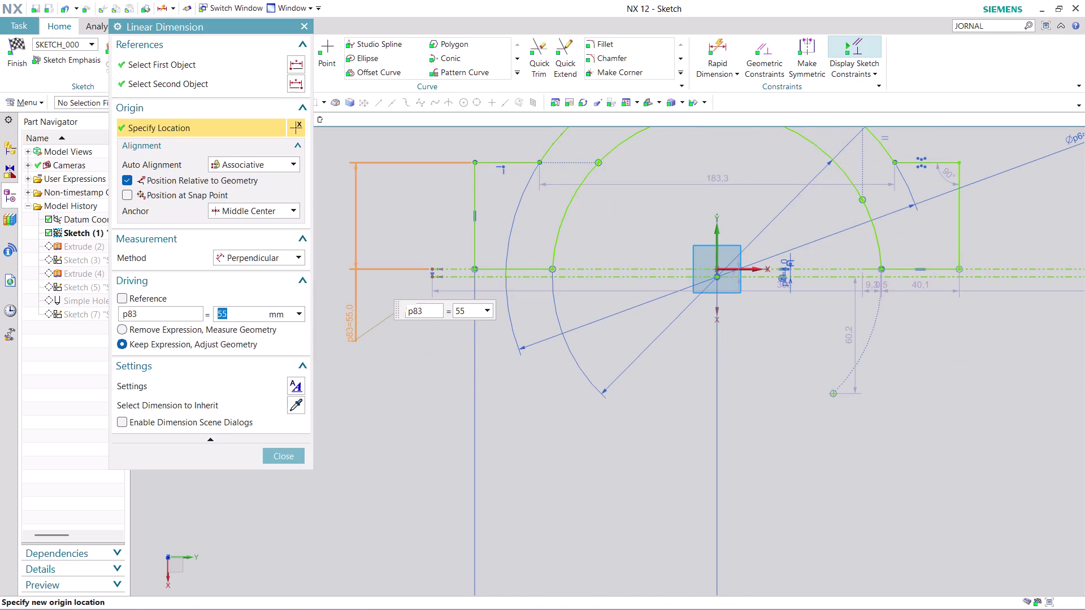
click(290, 456)
scroll(down, 3)
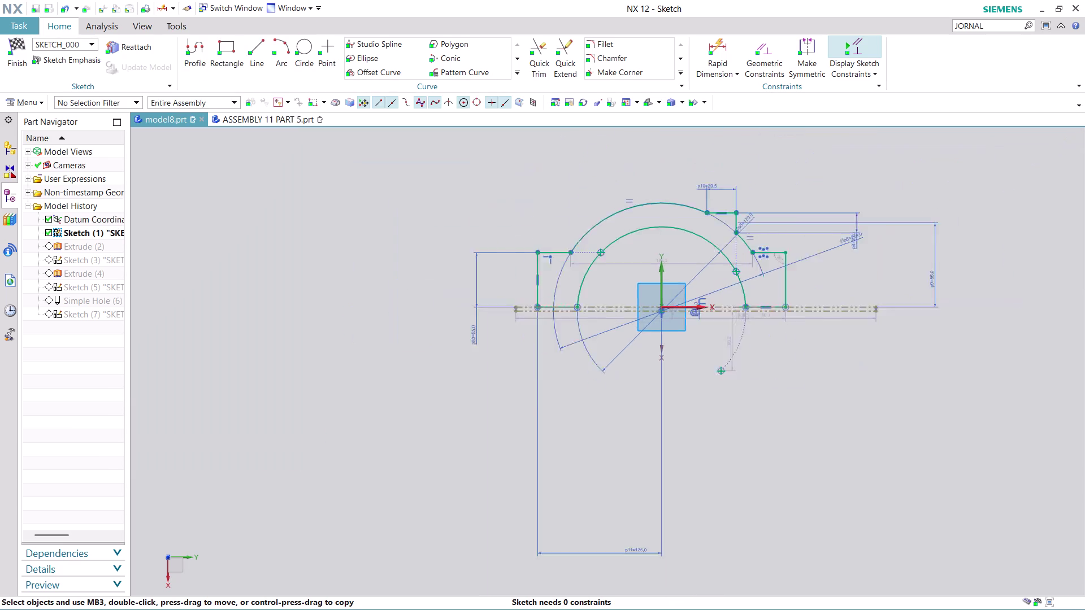
scroll(down, 3)
scroll(up, 3)
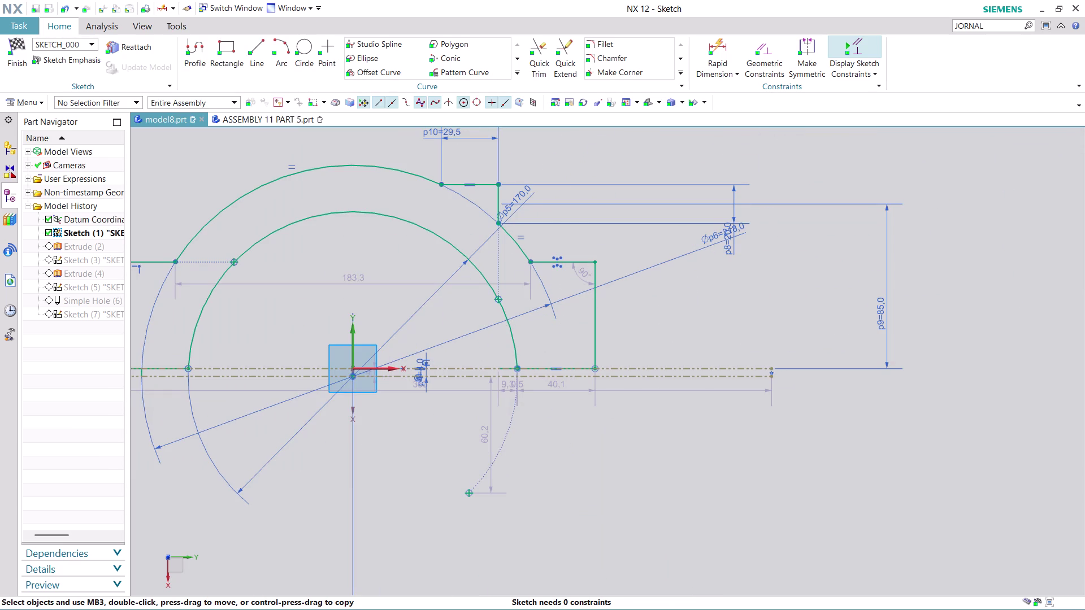
scroll(down, 3)
scroll(up, 3)
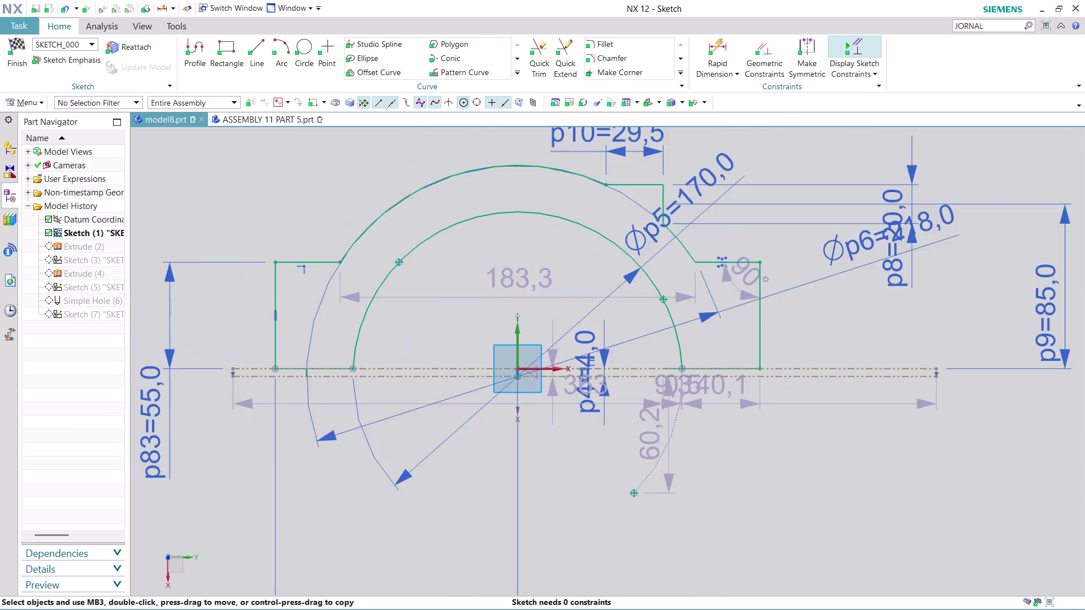
scroll(up, 3)
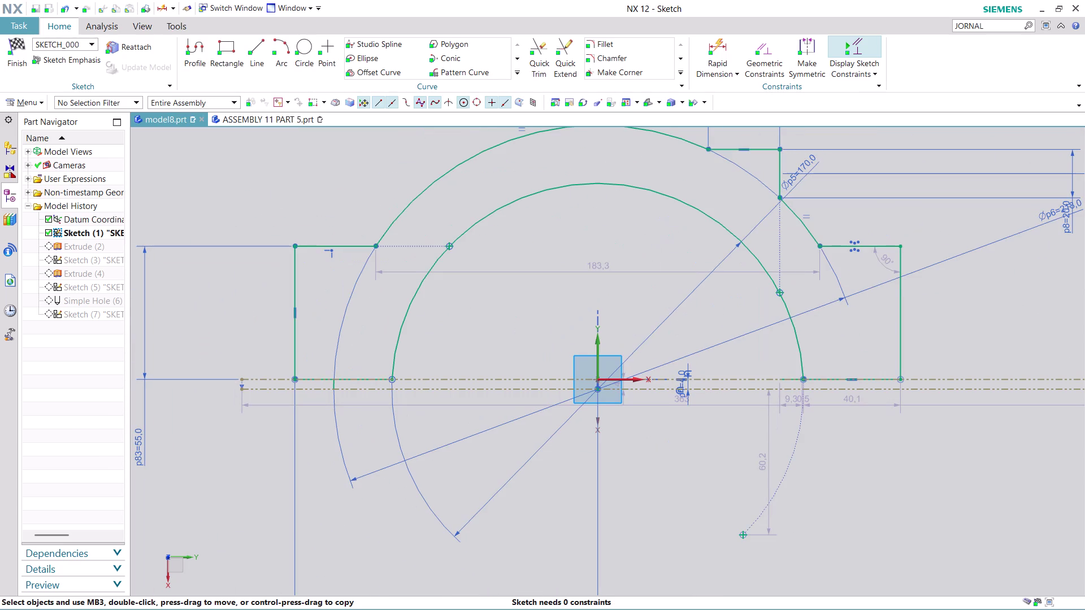
scroll(down, 3)
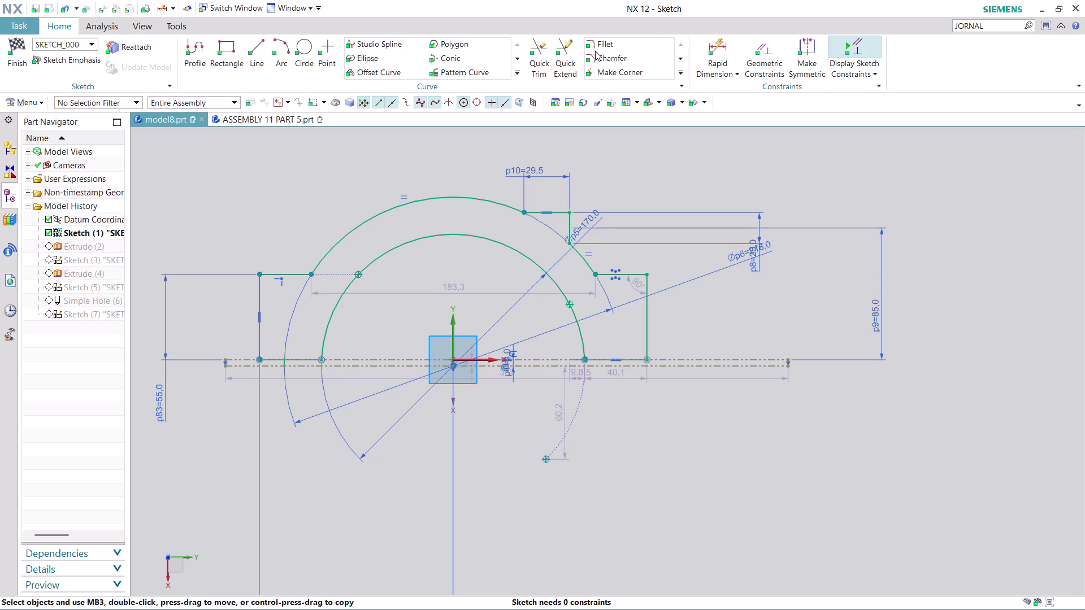
Constrain two pairs of left and right vertical edges to Equal Length.
click(763, 51)
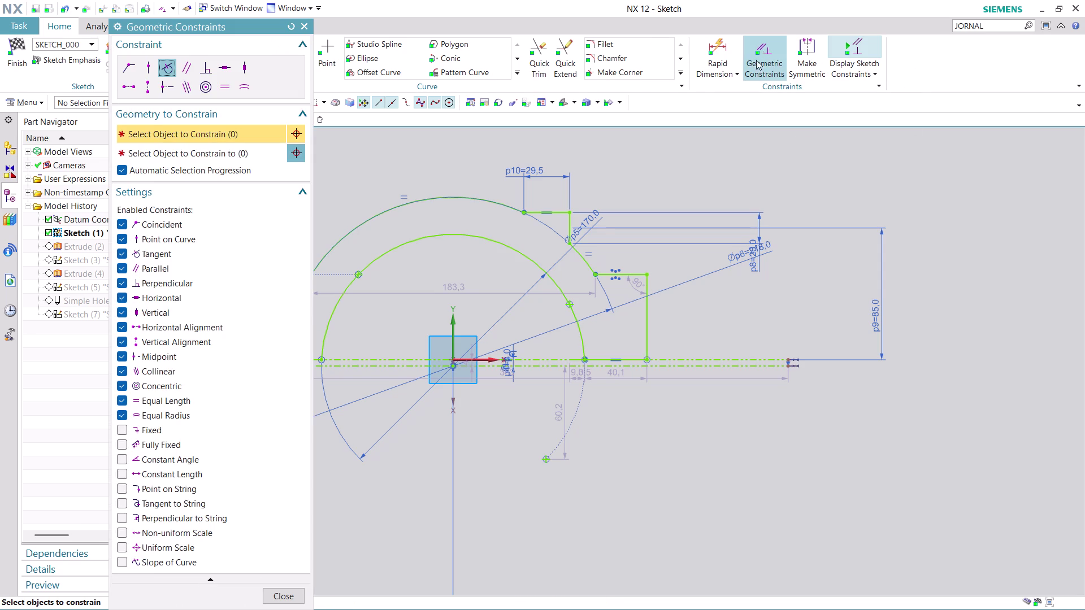
click(220, 78)
scroll(down, 3)
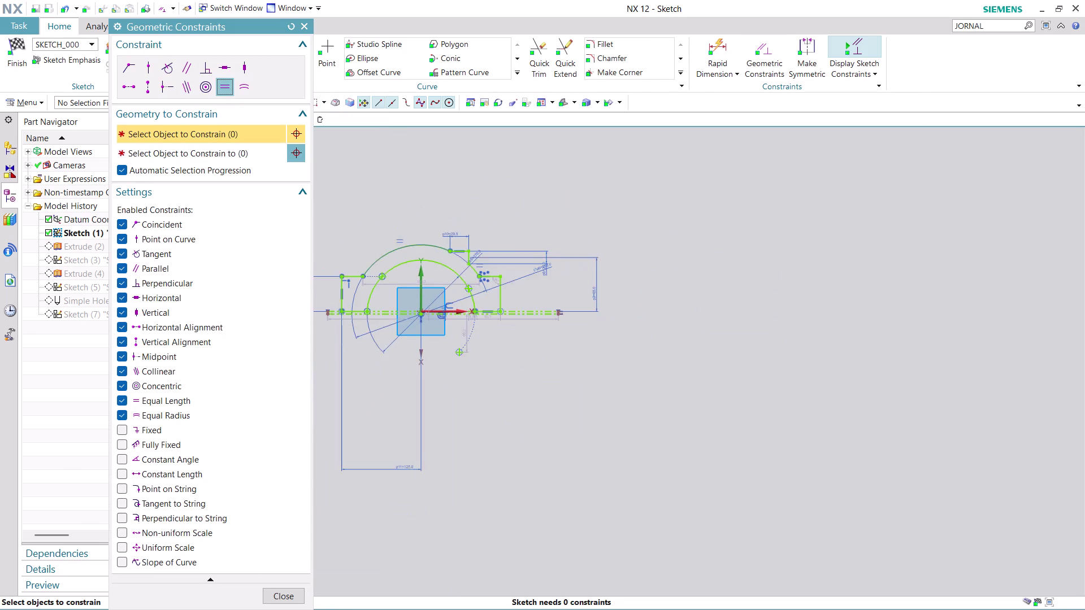
scroll(up, 3)
click(333, 289)
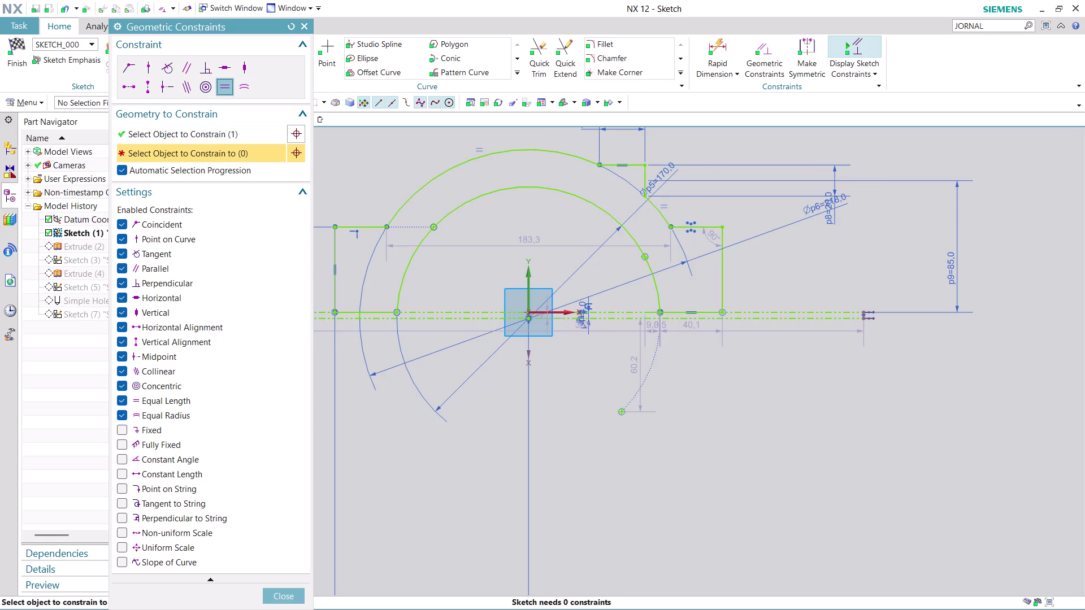
click(720, 285)
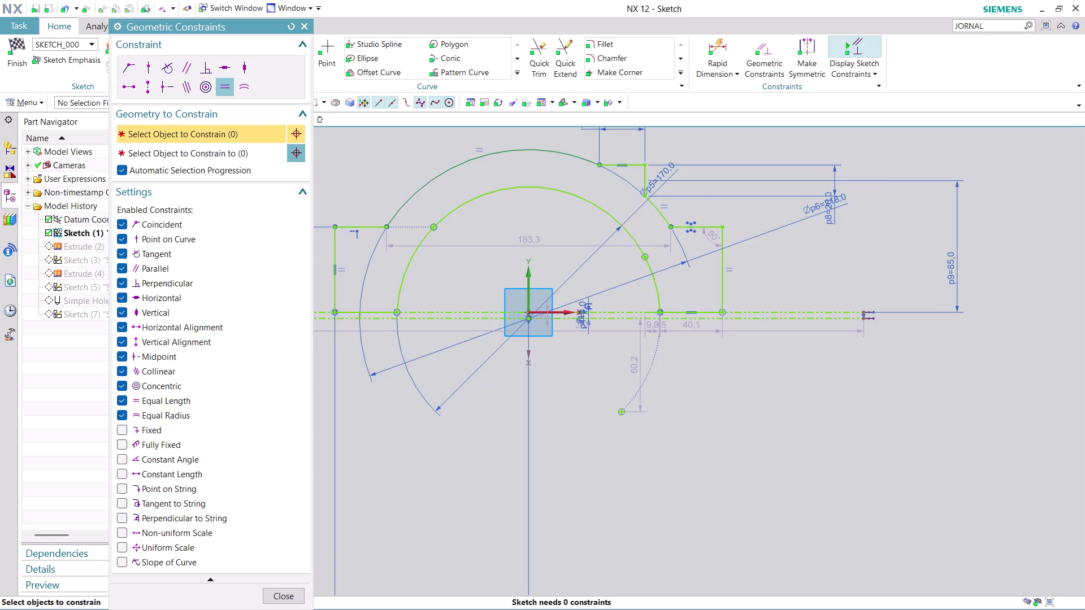
click(709, 224)
click(370, 223)
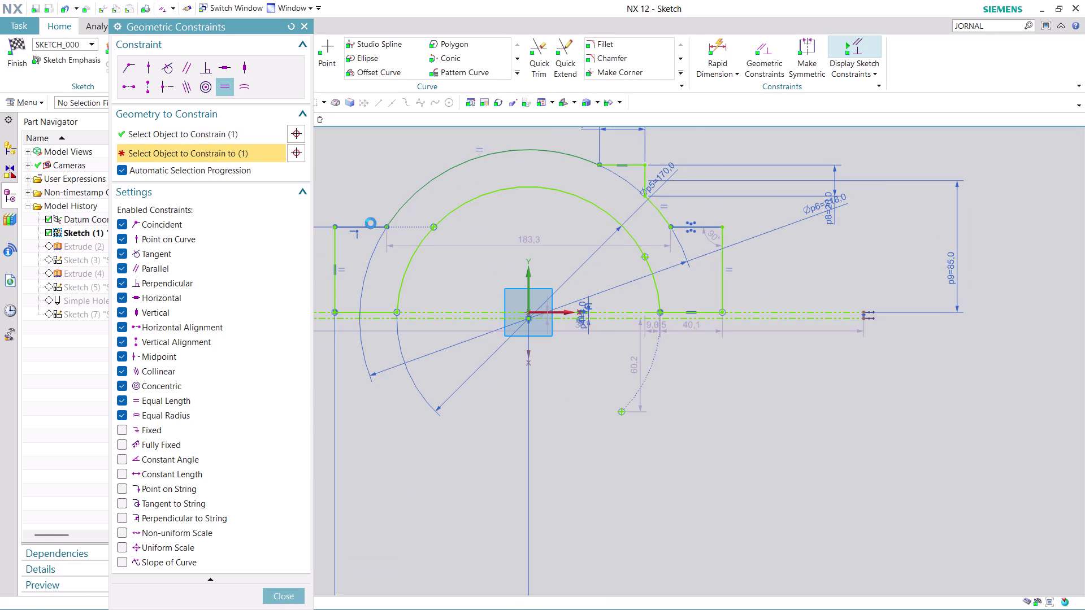
click(286, 592)
scroll(down, 3)
scroll(up, 3)
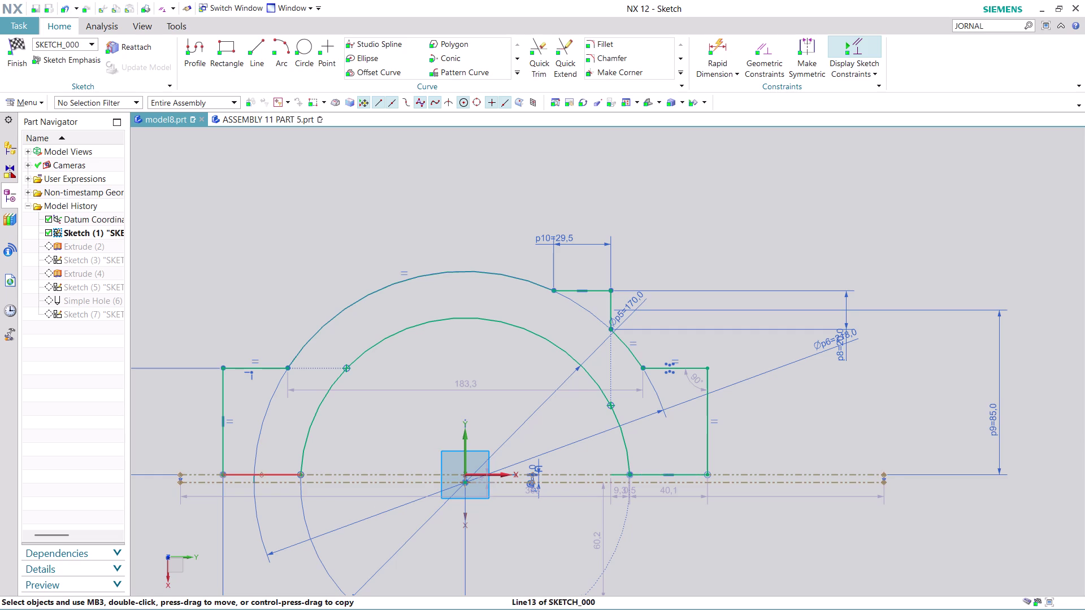
Make the left bottom edge equal in length to its matching edge.
click(771, 54)
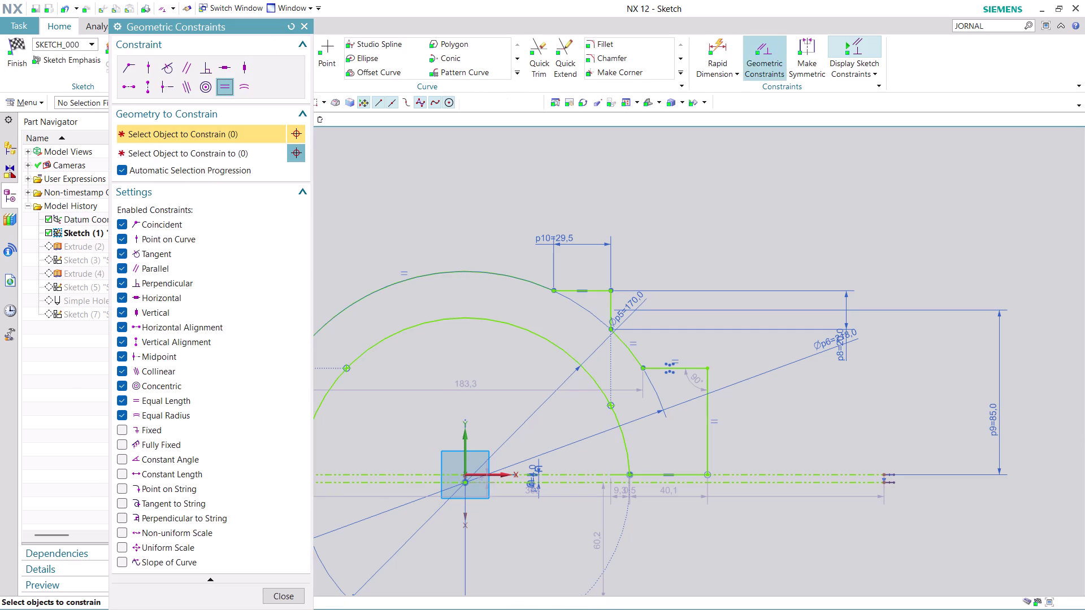
scroll(down, 3)
scroll(up, 3)
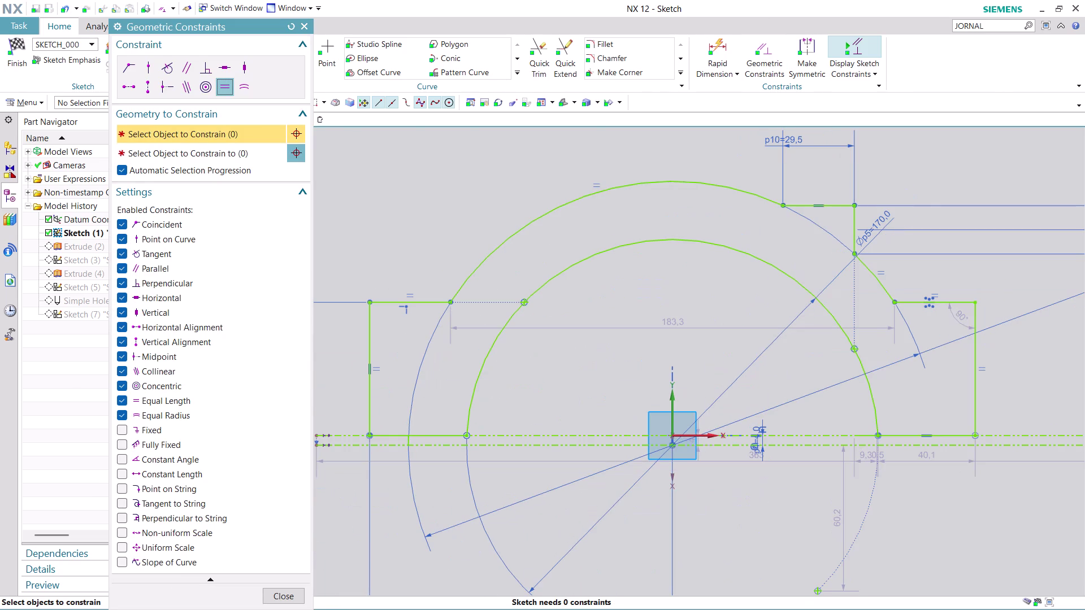
scroll(up, 3)
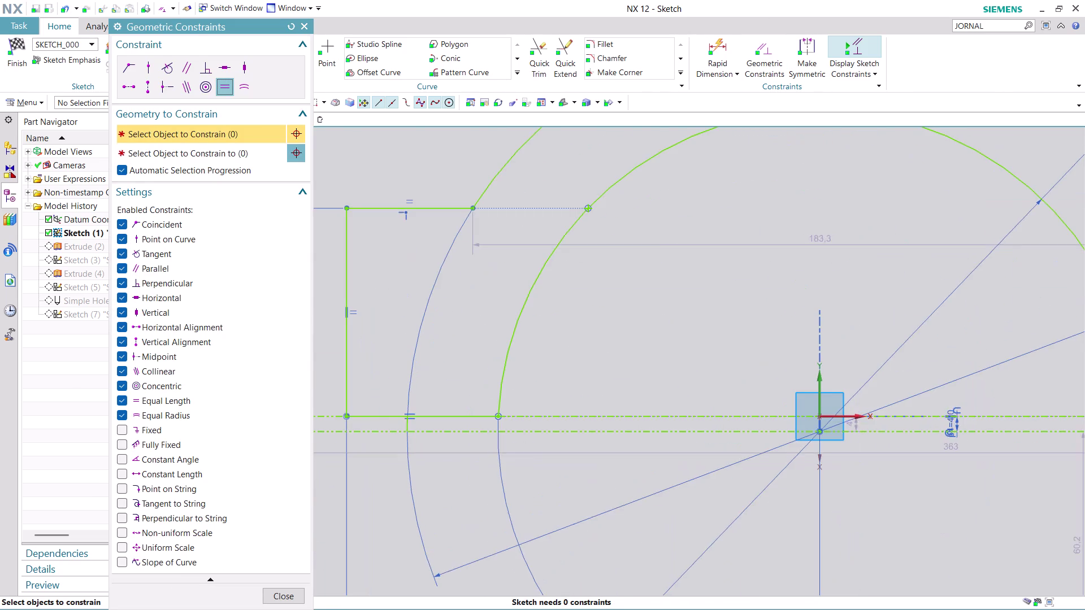
scroll(up, 3)
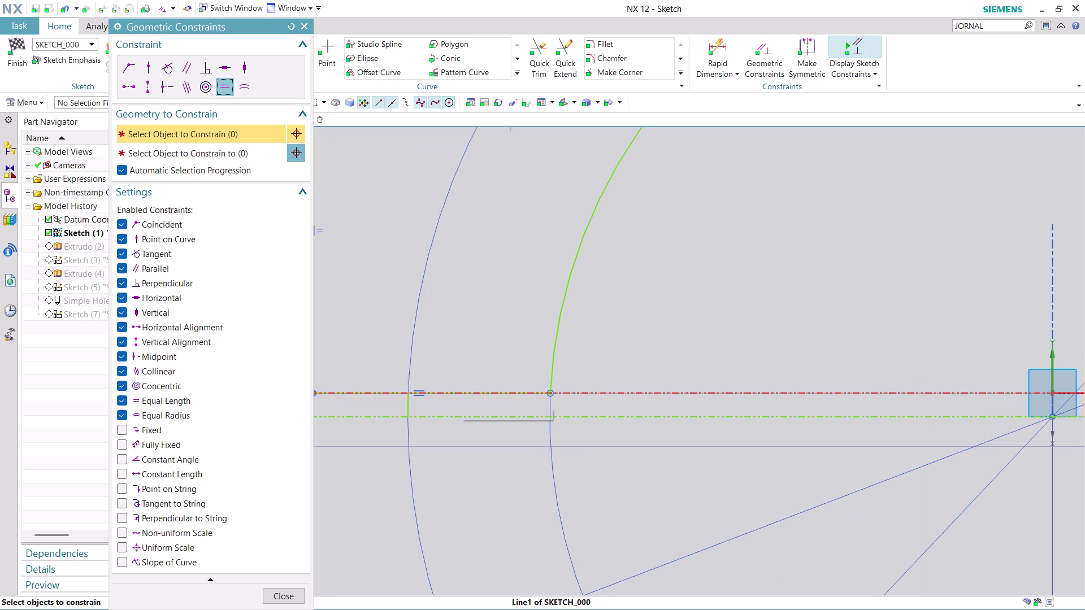
scroll(down, 3)
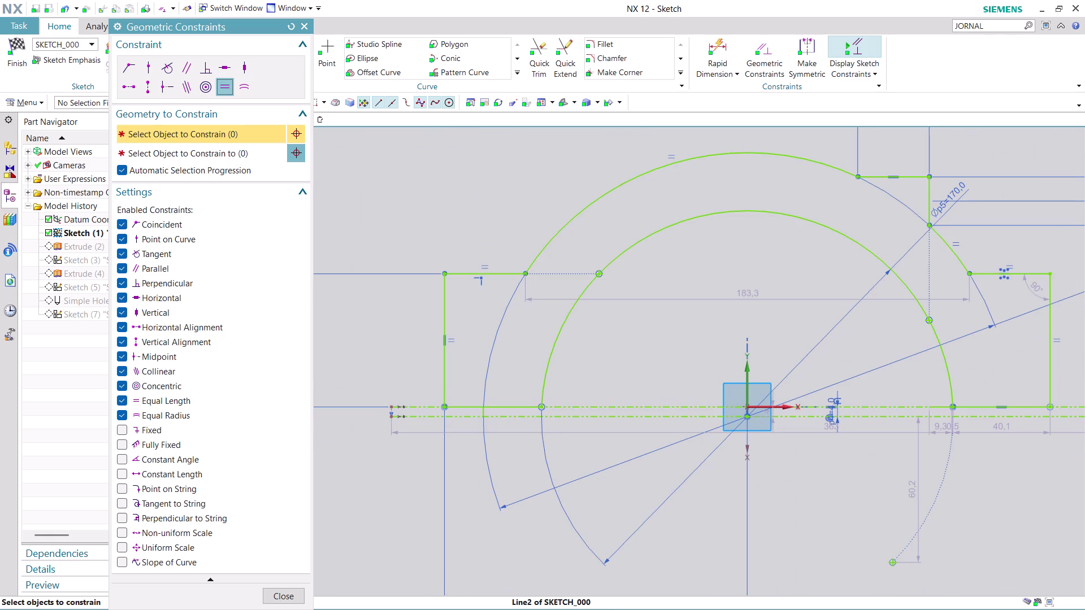
click(1024, 403)
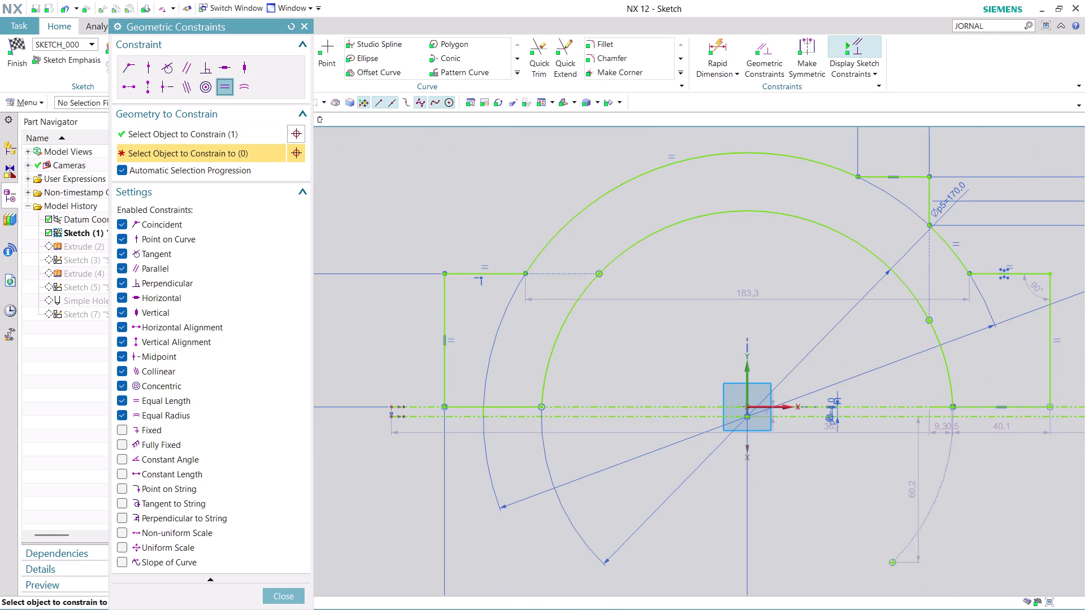
scroll(up, 3)
click(460, 399)
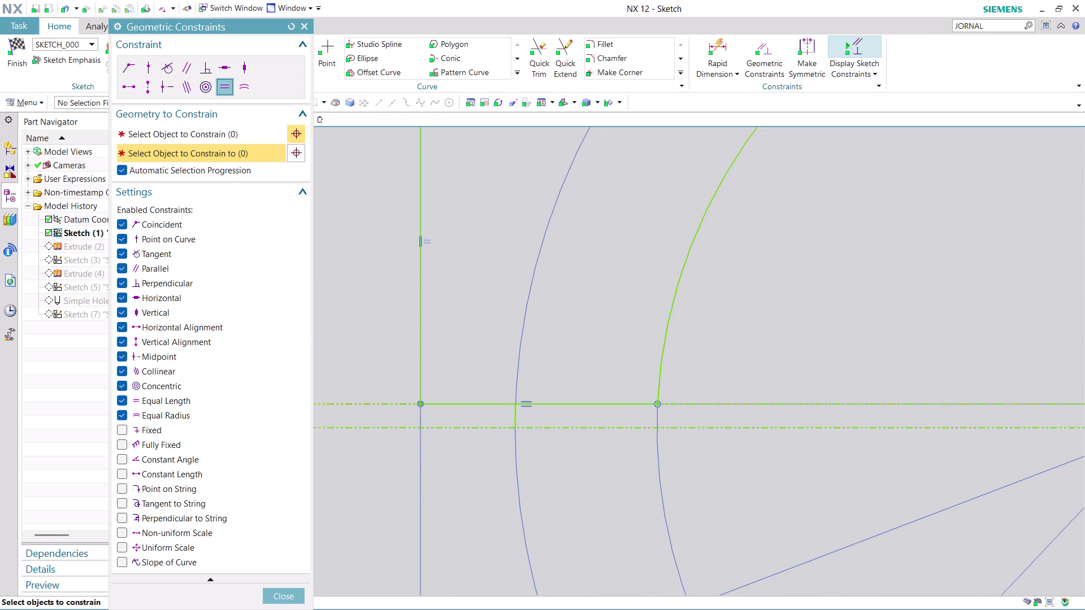
Pan across the sketch and equalise the right bottom edge with its matching edge.
scroll(down, 3)
scroll(up, 3)
scroll(down, 3)
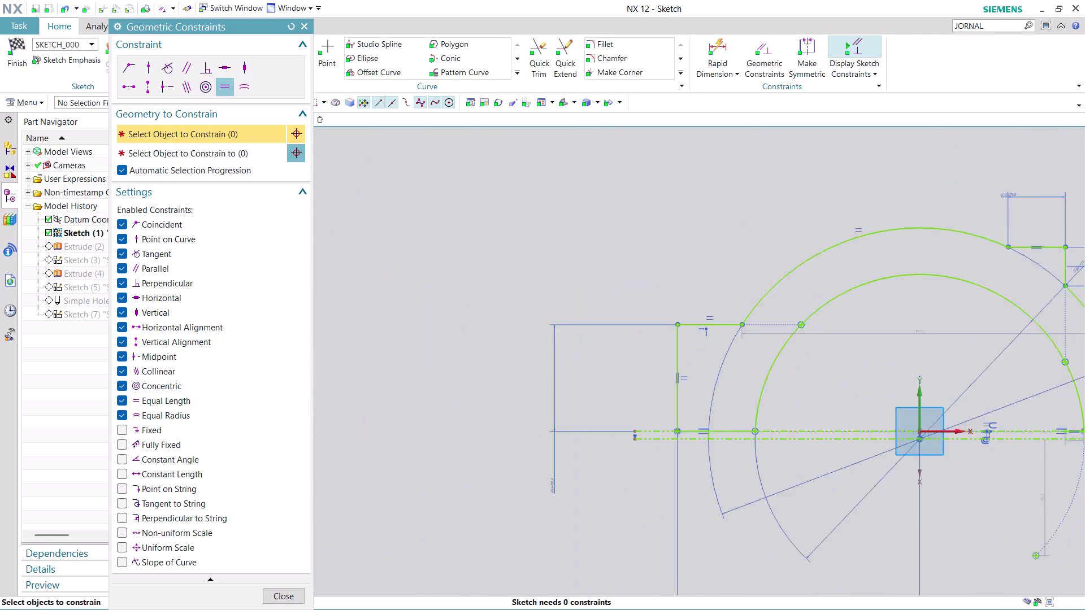
scroll(down, 3)
middle_drag(1006, 524, 809, 508)
scroll(up, 3)
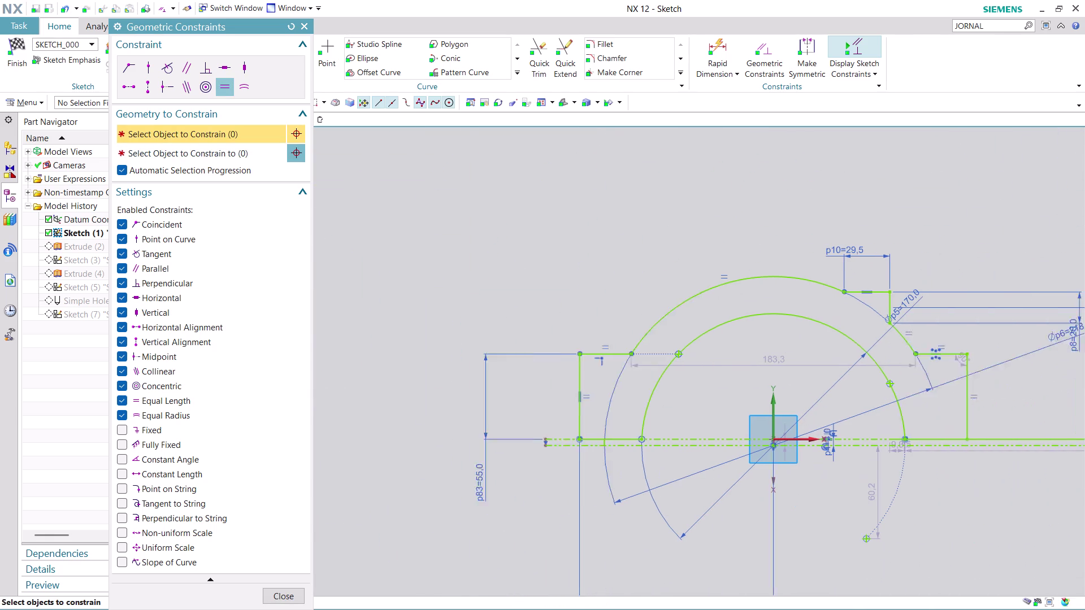
middle_drag(809, 508, 690, 490)
scroll(up, 3)
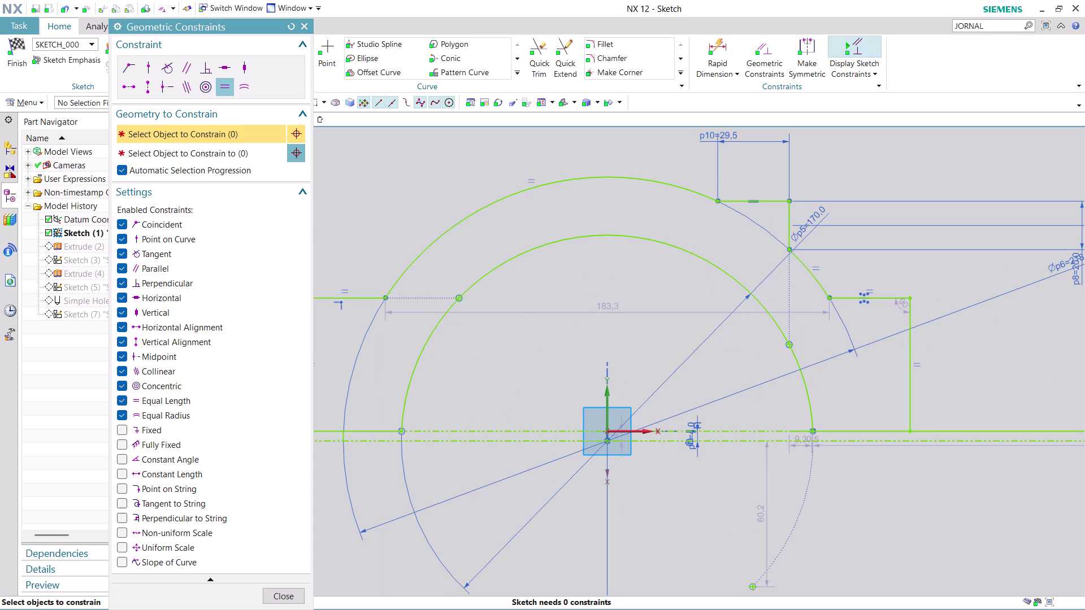
click(378, 426)
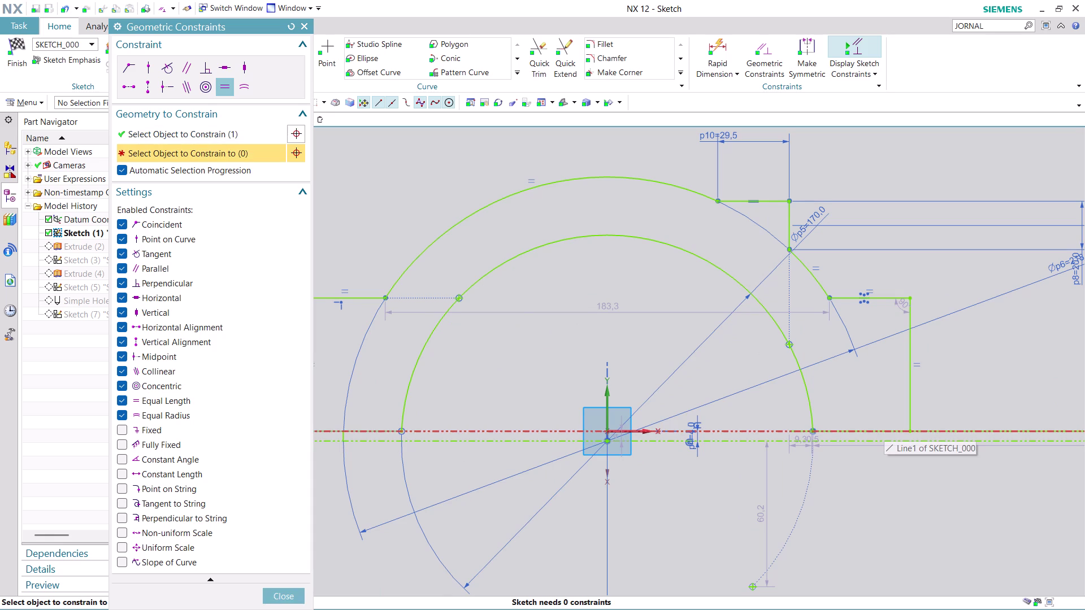
scroll(up, 3)
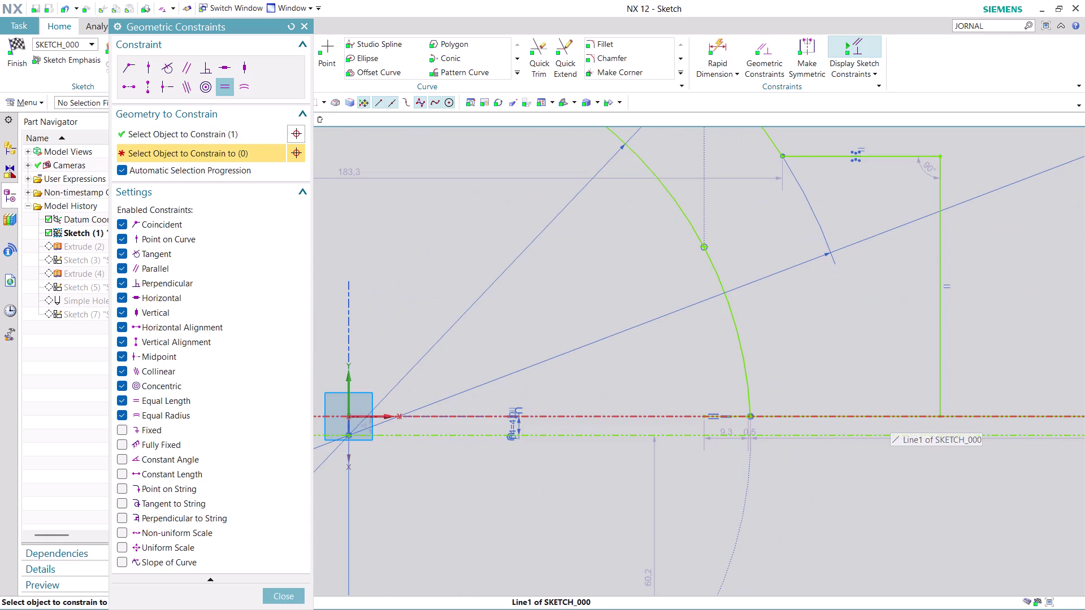
click(890, 418)
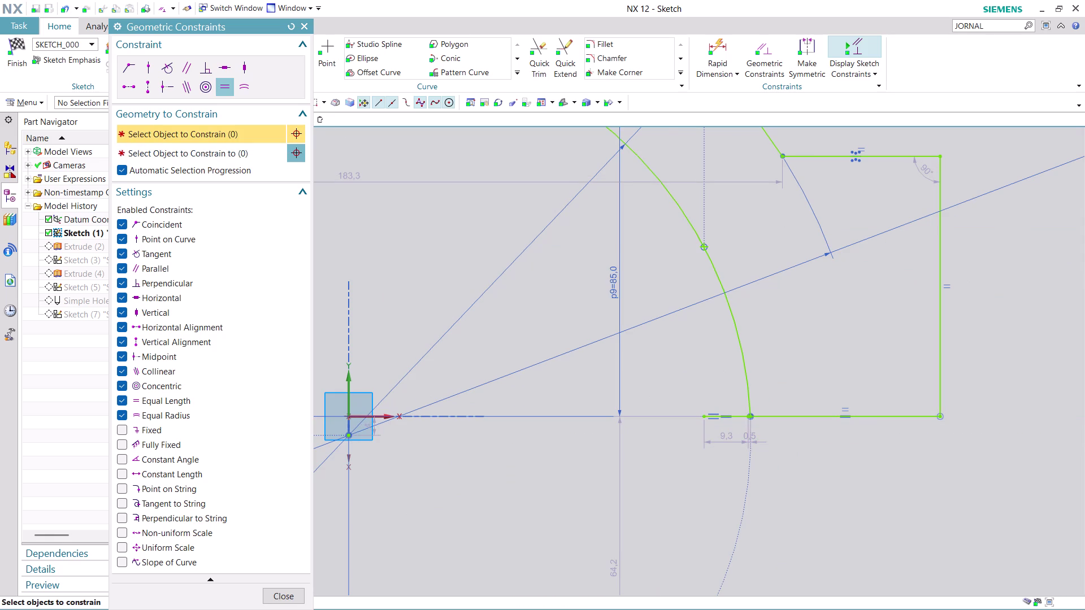
Undo the last pick and finish adding Equal Length constraints.
key(ctrl+z)
scroll(down, 3)
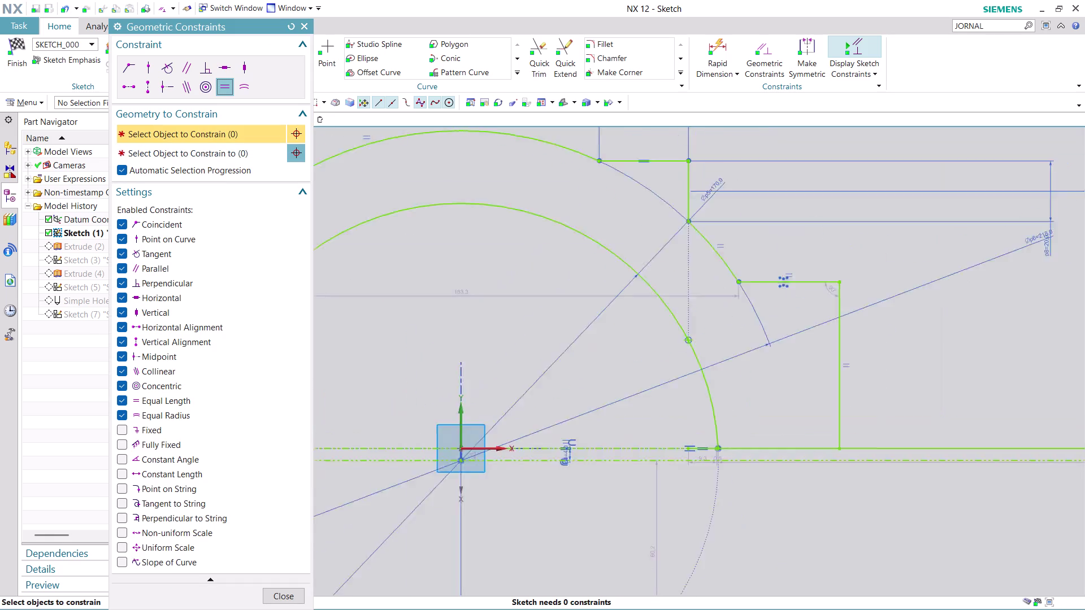
scroll(down, 3)
scroll(down, 3)
click(289, 598)
scroll(down, 3)
scroll(up, 3)
scroll(down, 3)
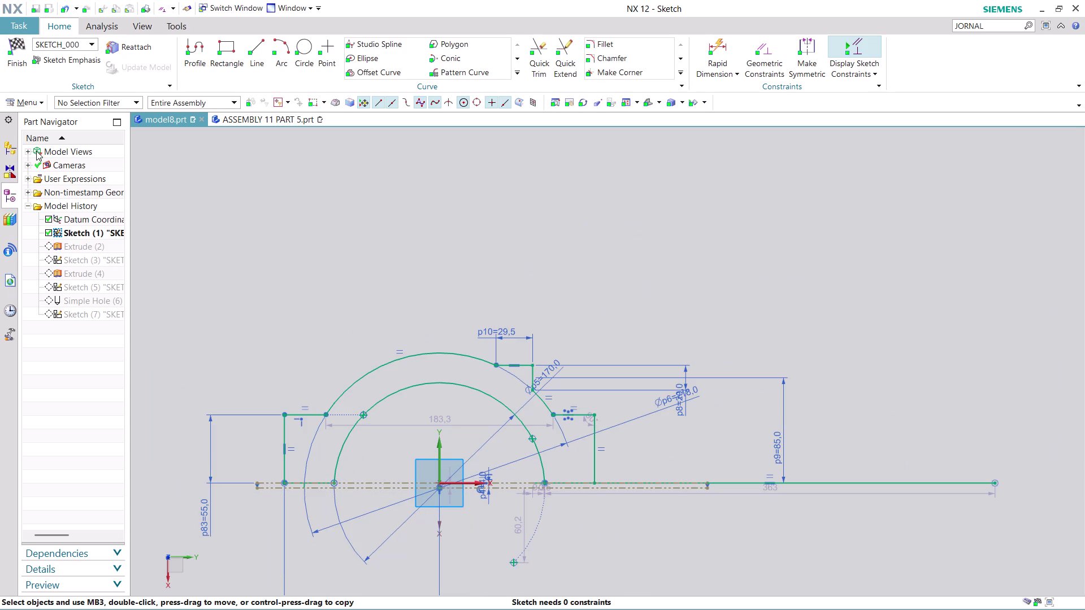
Switch to model8 and orbit its bracket to view the top, front and hole side.
click(15, 68)
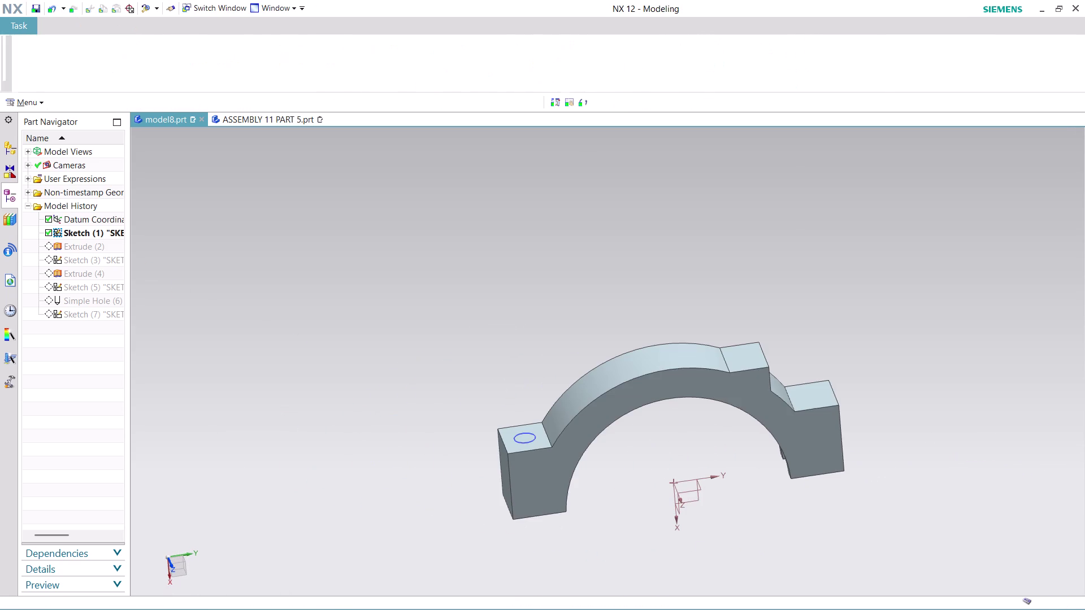
middle_drag(883, 404, 898, 444)
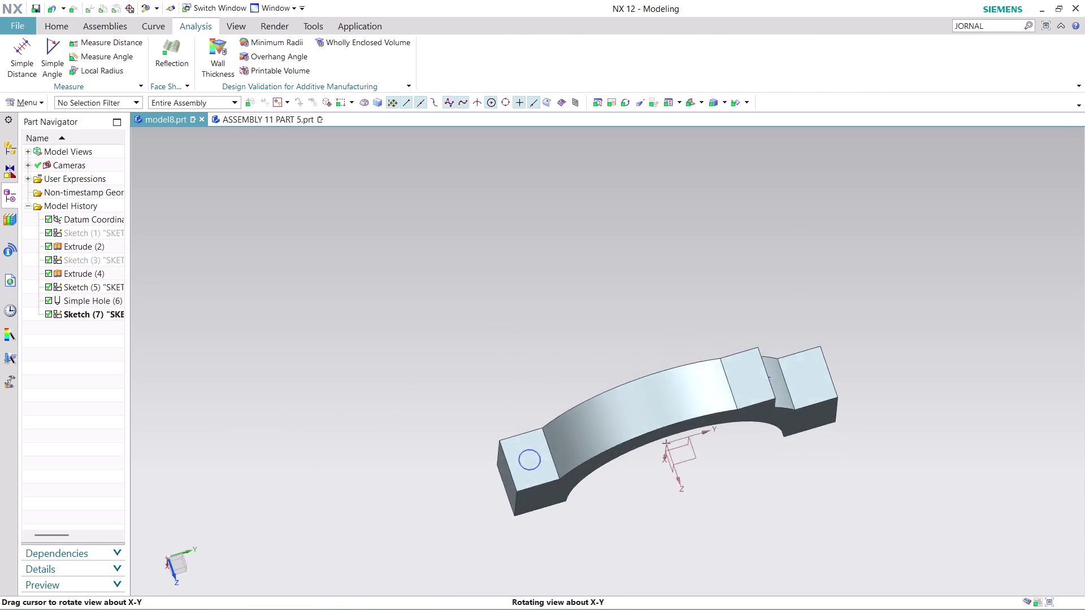
middle_drag(898, 444, 727, 370)
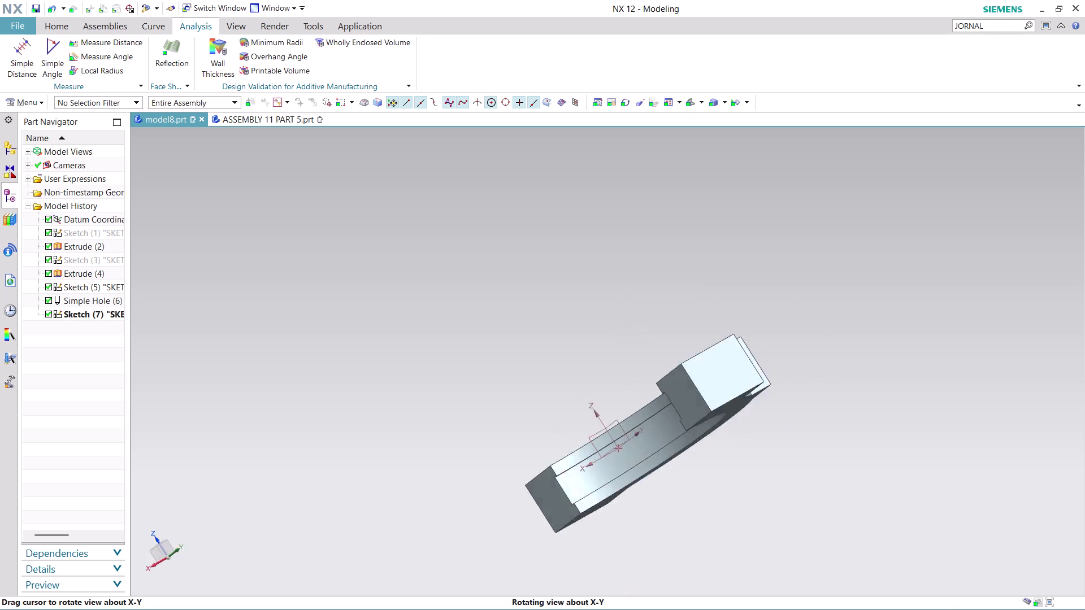
middle_drag(728, 370, 769, 527)
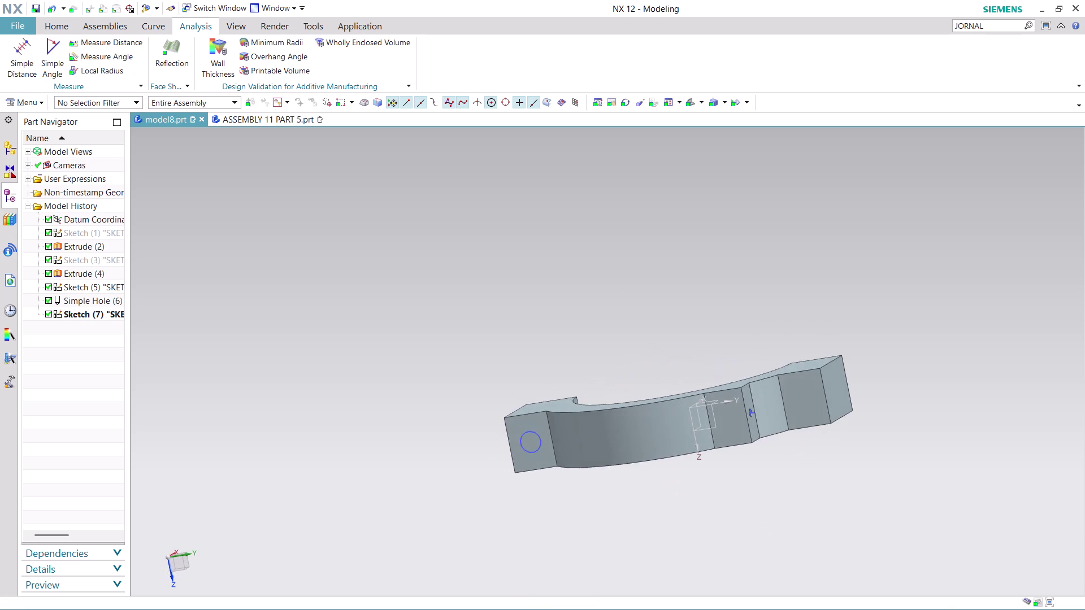
scroll(up, 3)
middle_drag(560, 478, 552, 455)
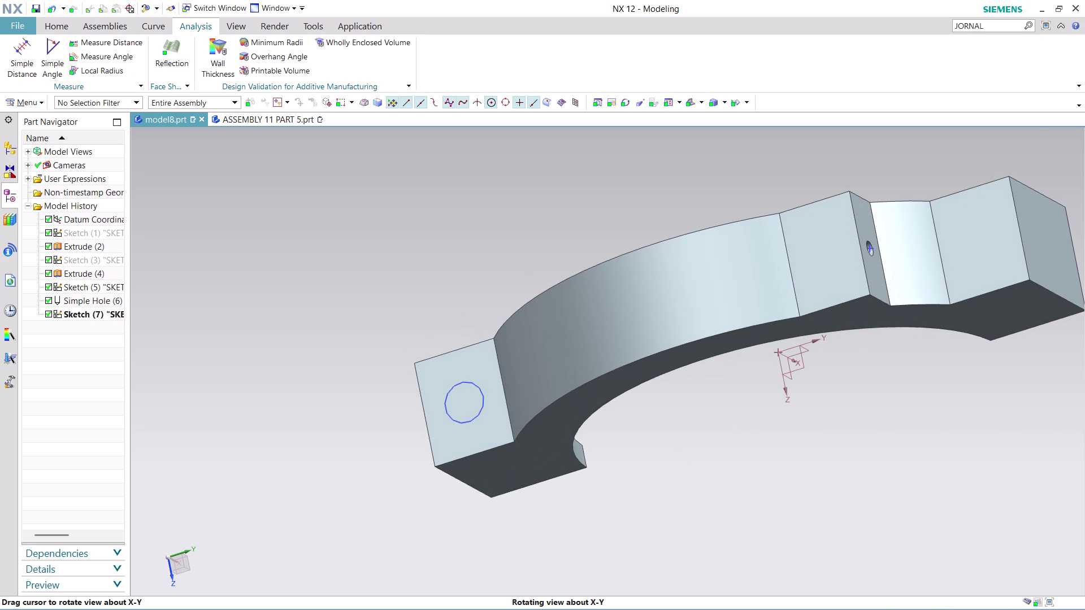
click(266, 126)
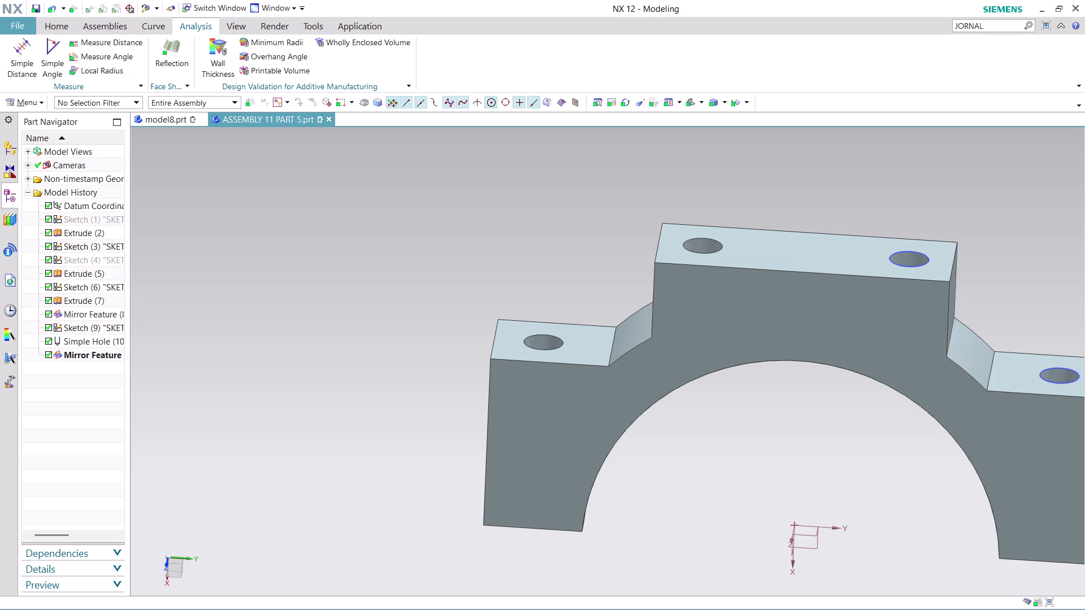
Orbit the mirrored bracket to inspect its underside, top holes, groove and end block.
middle_drag(876, 454, 874, 419)
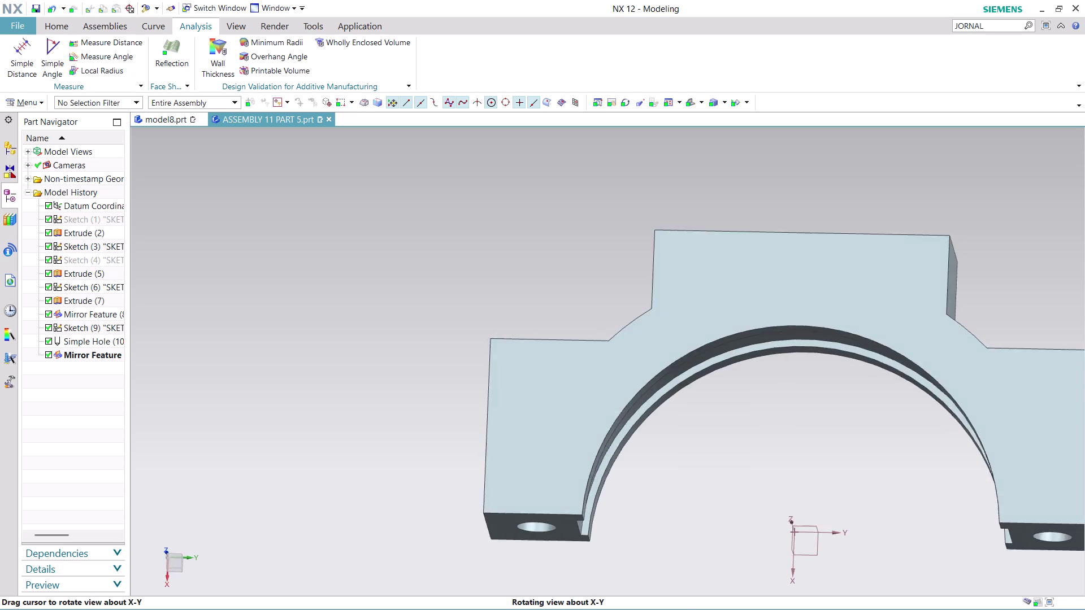
middle_drag(875, 420, 884, 380)
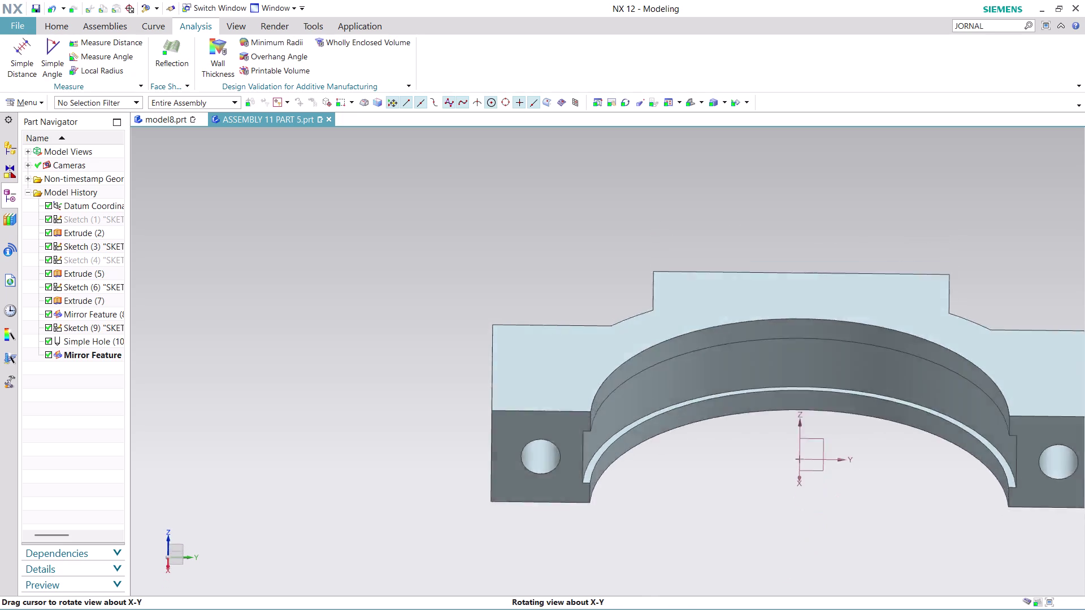
middle_drag(883, 379, 907, 467)
scroll(up, 3)
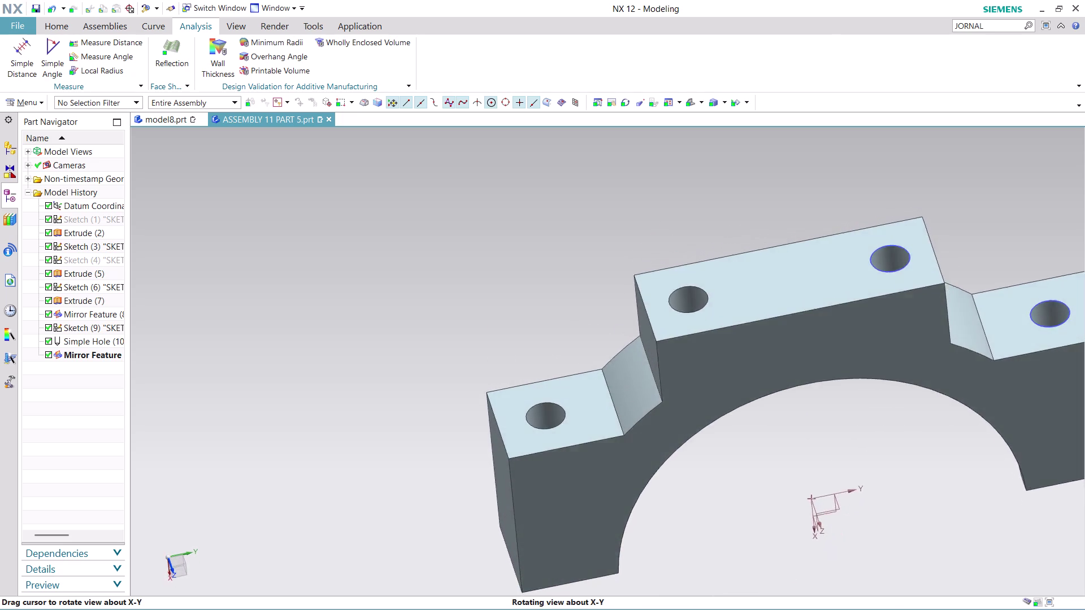
middle_drag(907, 467, 899, 298)
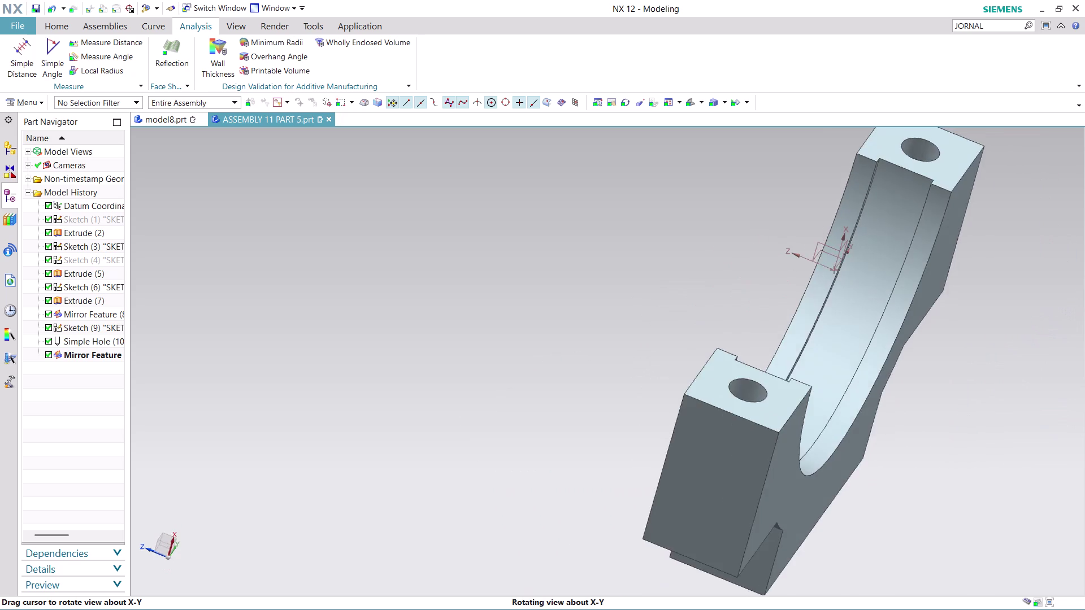
middle_drag(899, 297, 846, 357)
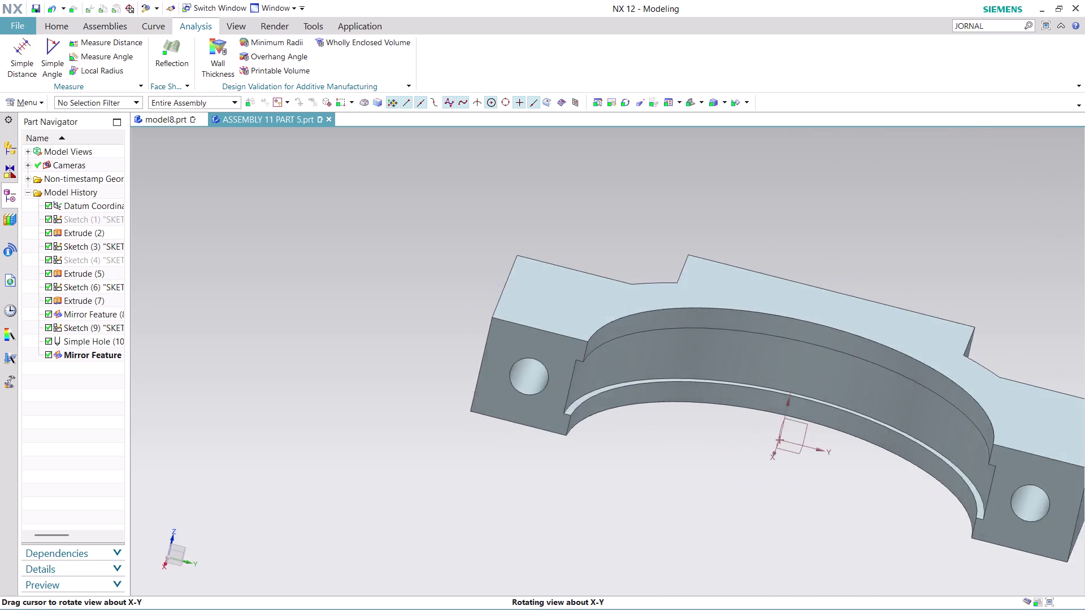
middle_drag(846, 357, 858, 343)
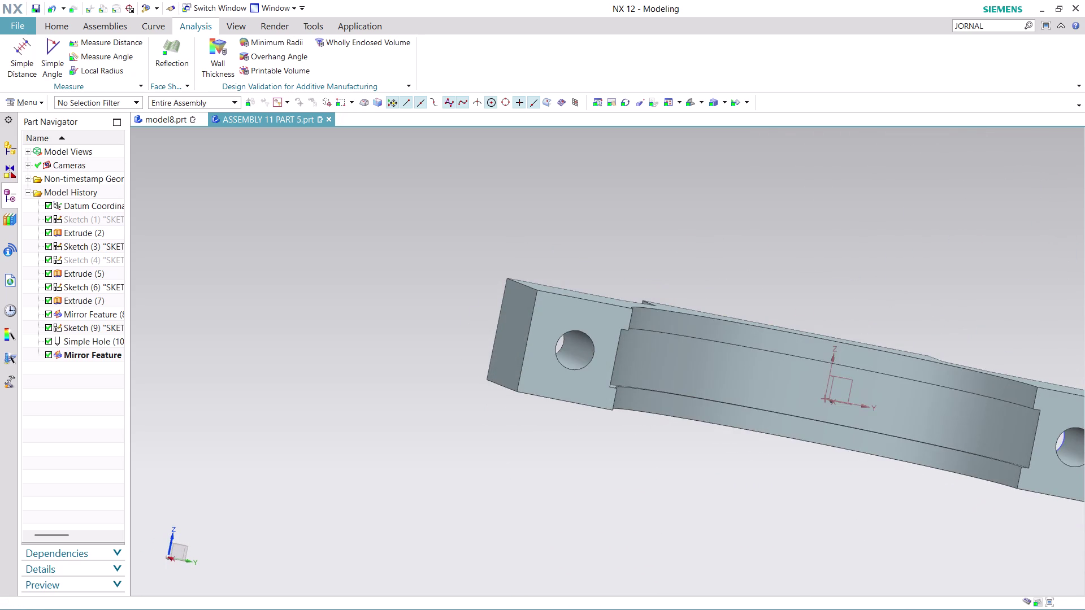
scroll(up, 3)
scroll(up, 3)
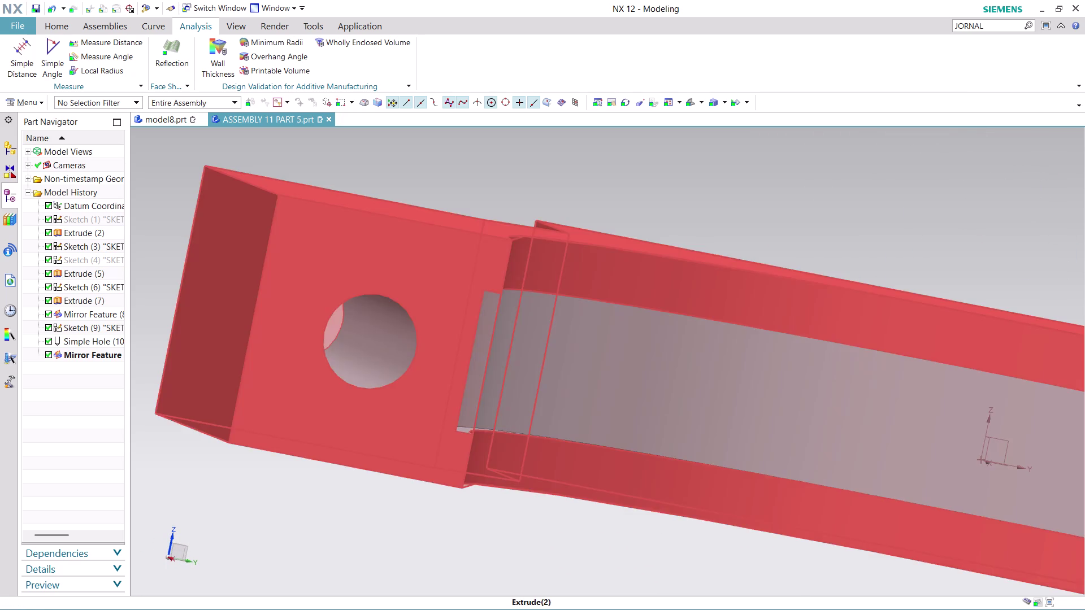
scroll(down, 3)
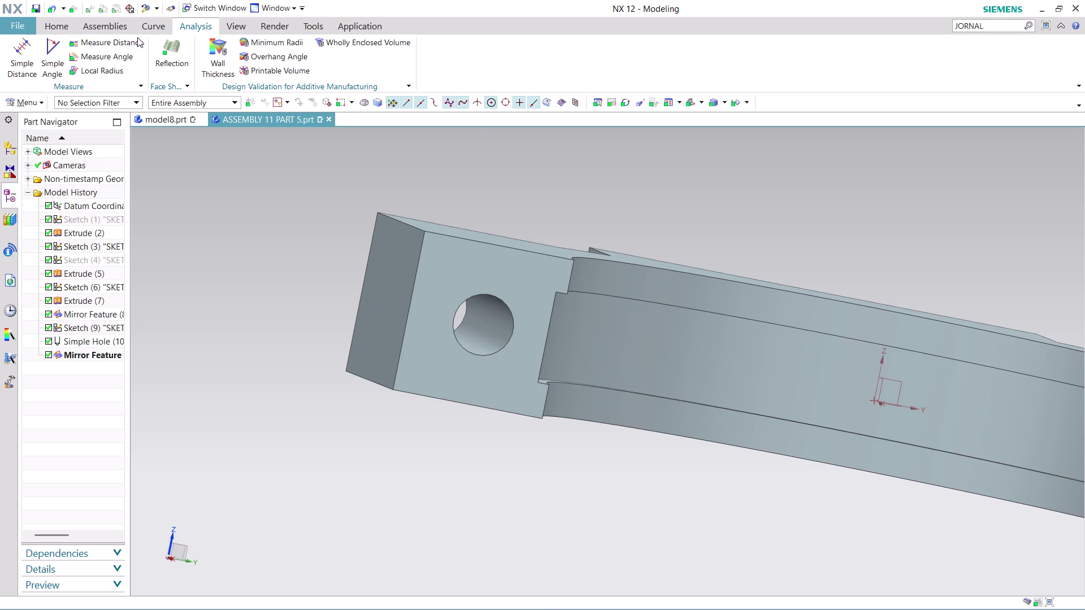
click(115, 44)
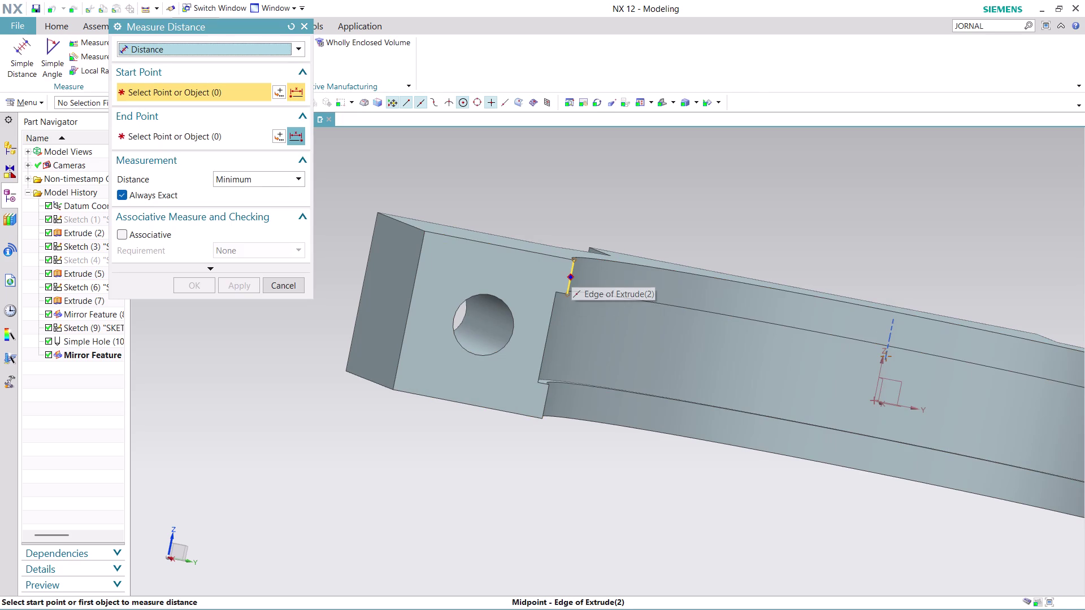
Measure the mirrored bracket's step edge to end edge distance: 40.0942 mm.
click(572, 272)
click(643, 281)
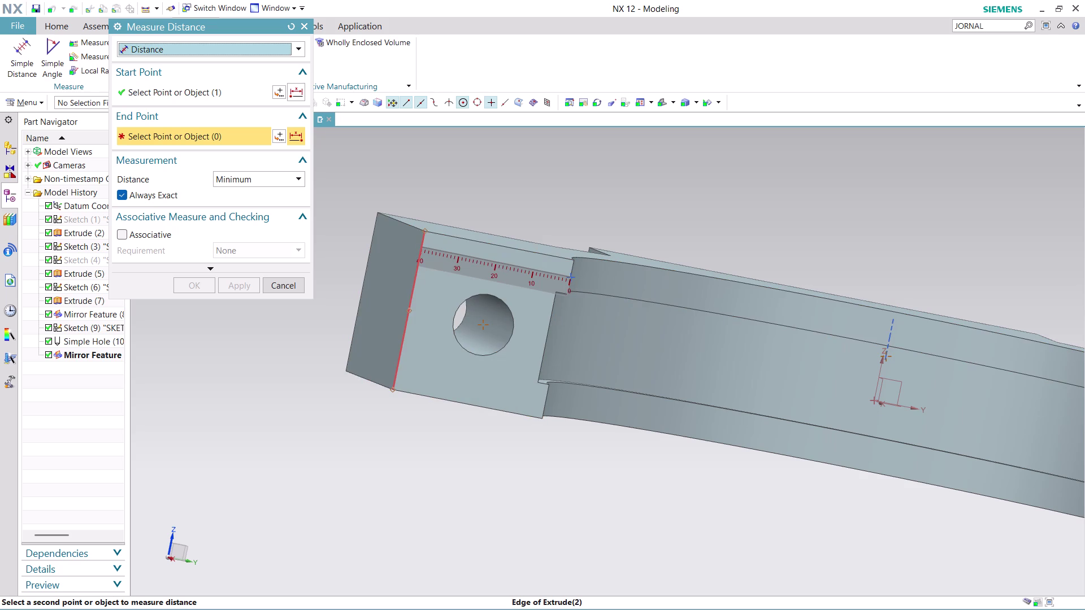
click(421, 247)
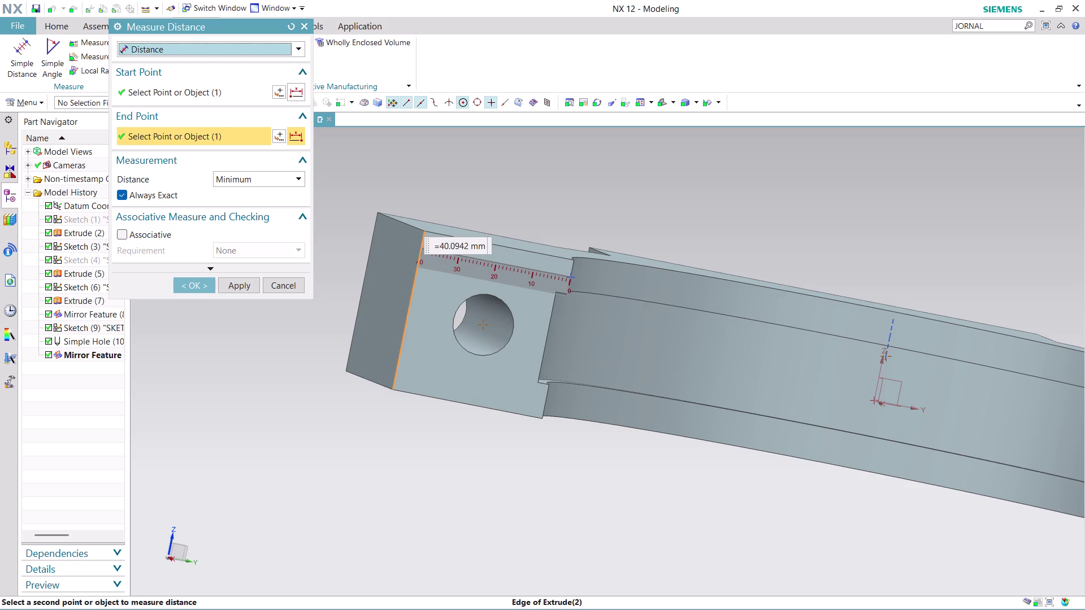
middle_drag(762, 200, 709, 182)
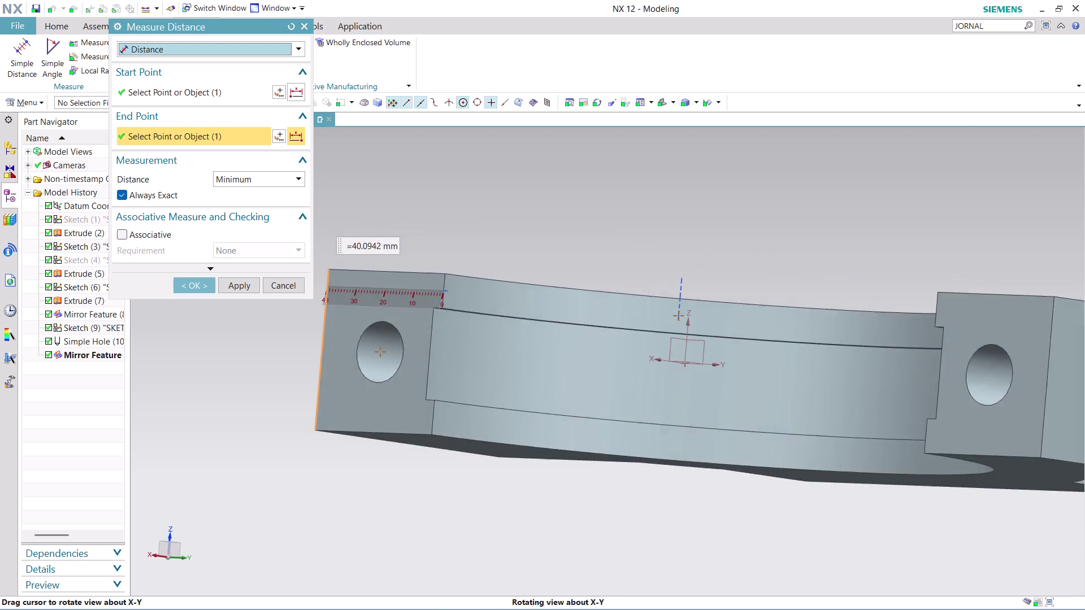
middle_drag(709, 183, 719, 169)
middle_drag(719, 170, 737, 180)
middle_drag(737, 180, 740, 181)
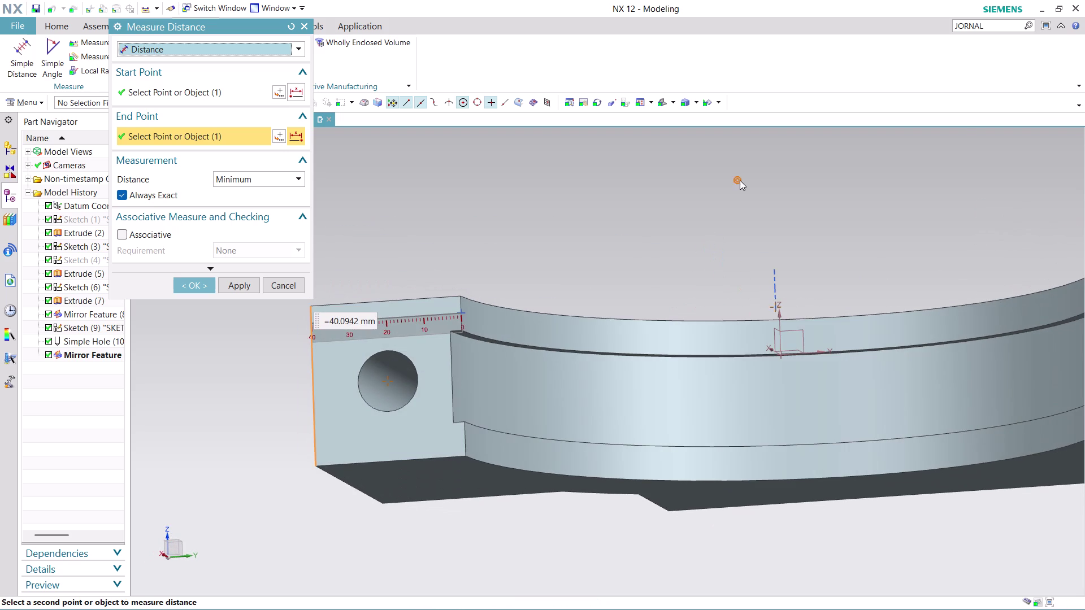
middle_drag(739, 181, 750, 180)
scroll(up, 3)
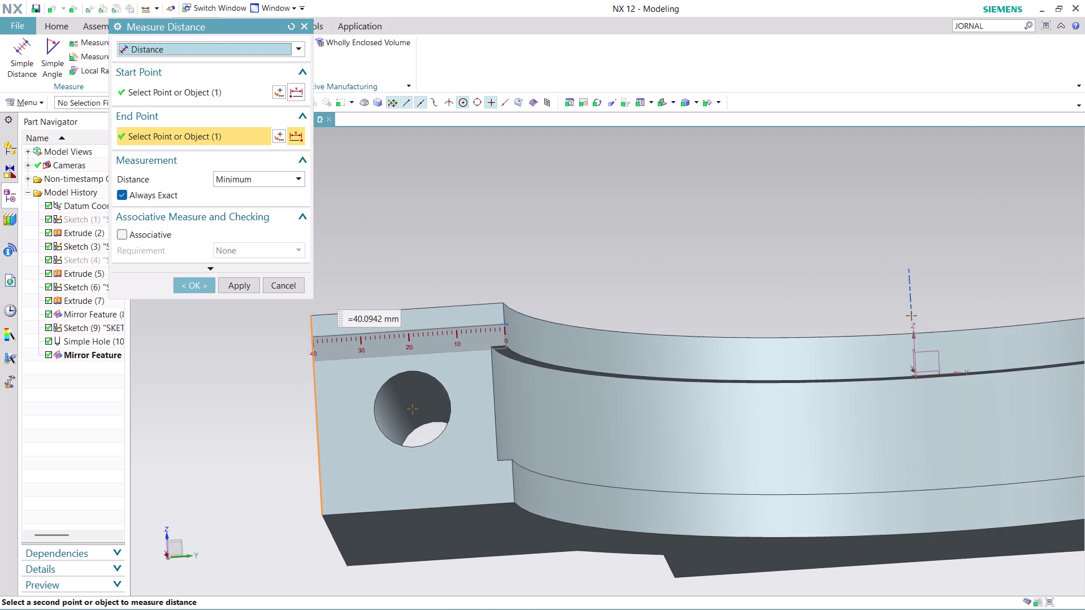
click(205, 287)
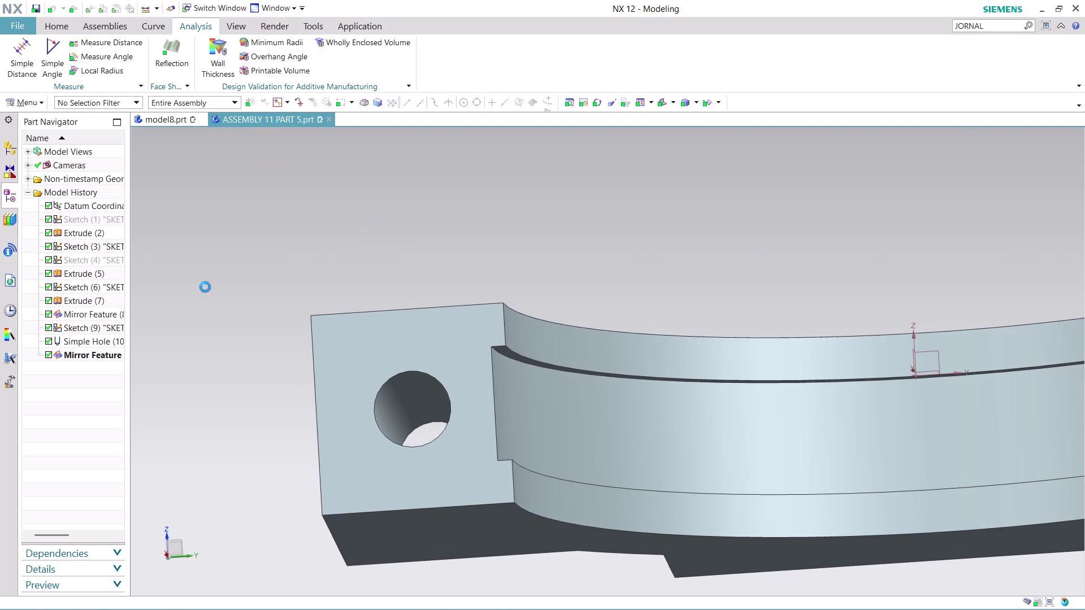
click(171, 120)
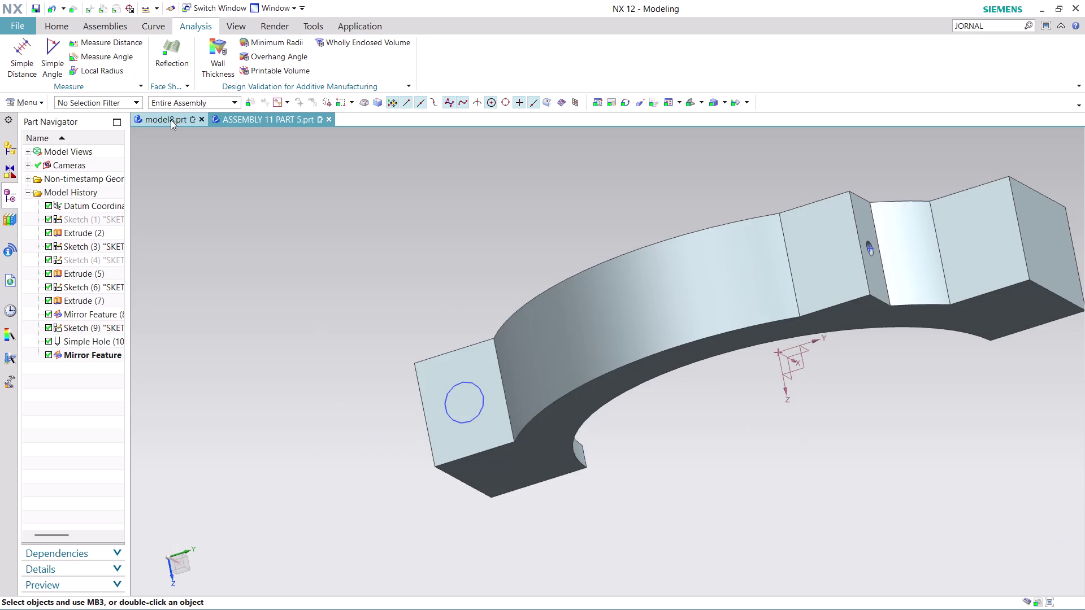
Orbit the model8 bracket to view its groove, top and front before measuring.
middle_drag(580, 534, 507, 399)
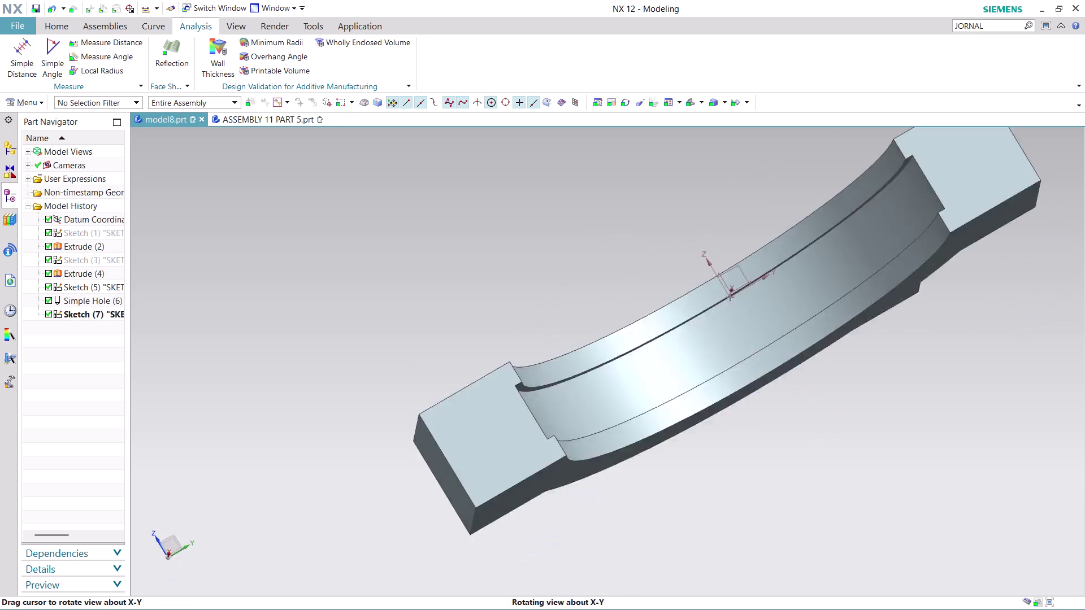
middle_drag(508, 398, 485, 415)
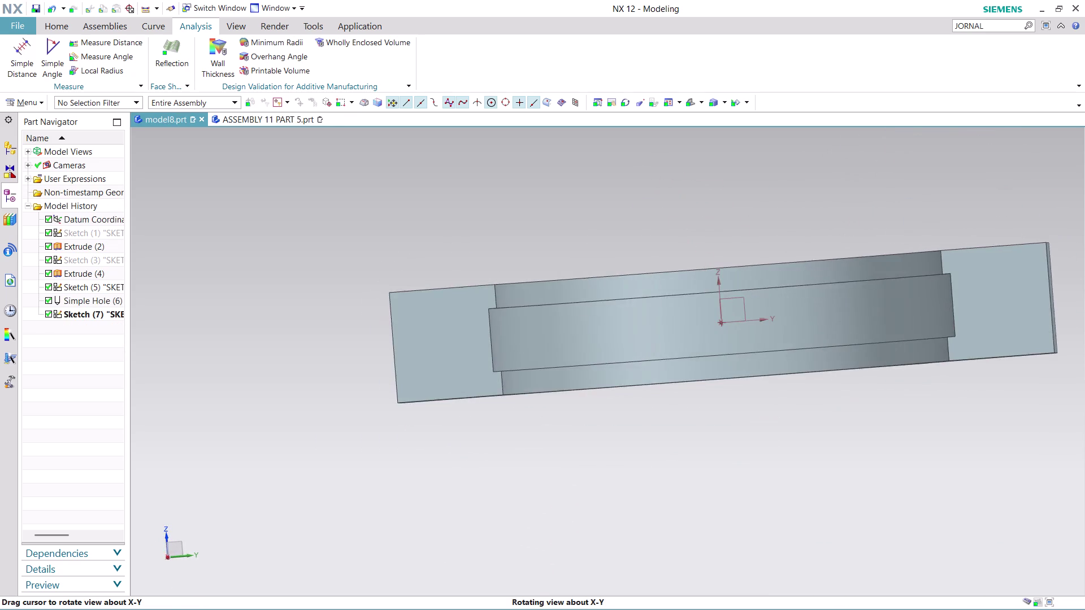
middle_drag(485, 415, 487, 411)
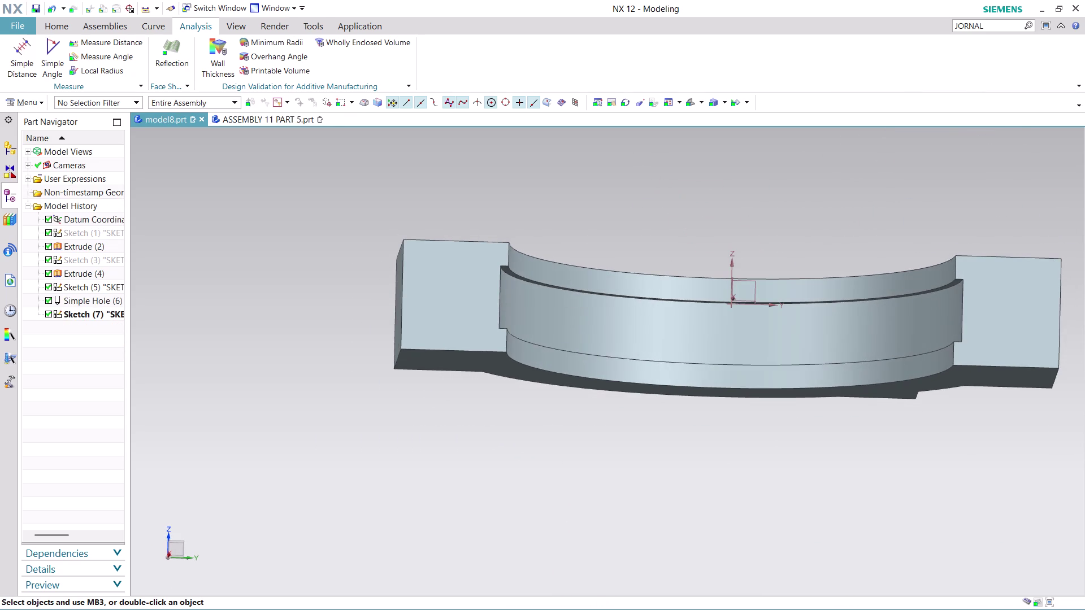
scroll(up, 3)
scroll(up, 3)
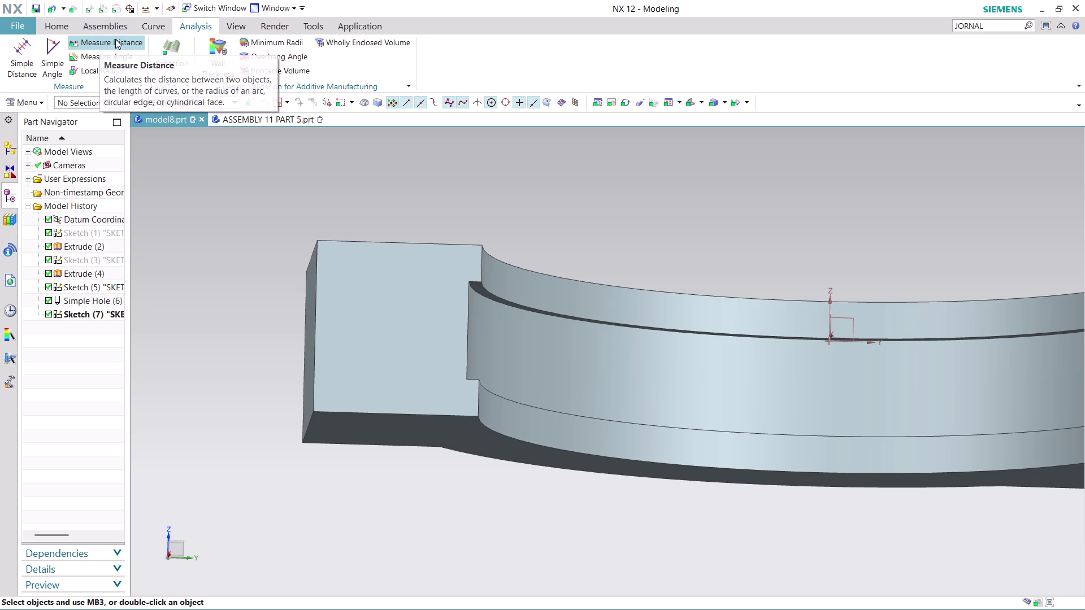
click(116, 38)
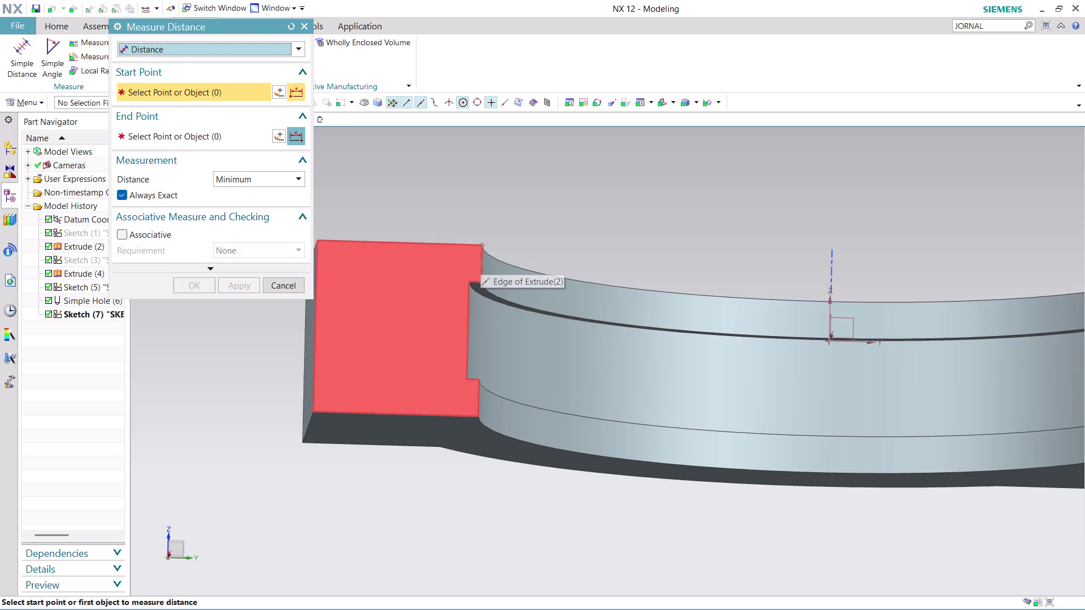
Measure from the step edge midpoint to the end edge on model8's bracket.
click(481, 268)
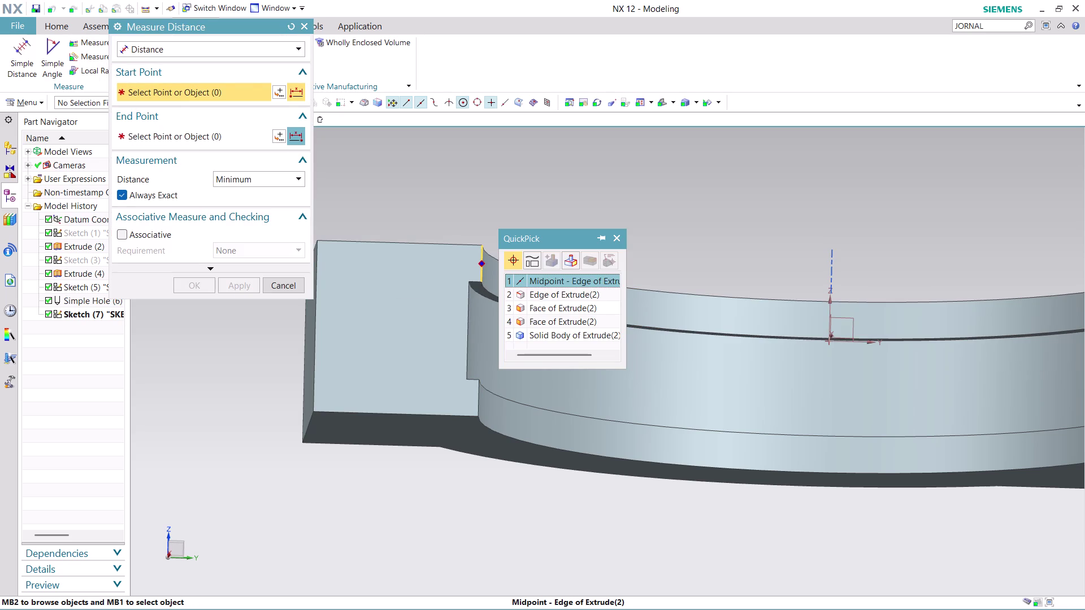
click(542, 280)
scroll(down, 3)
scroll(up, 3)
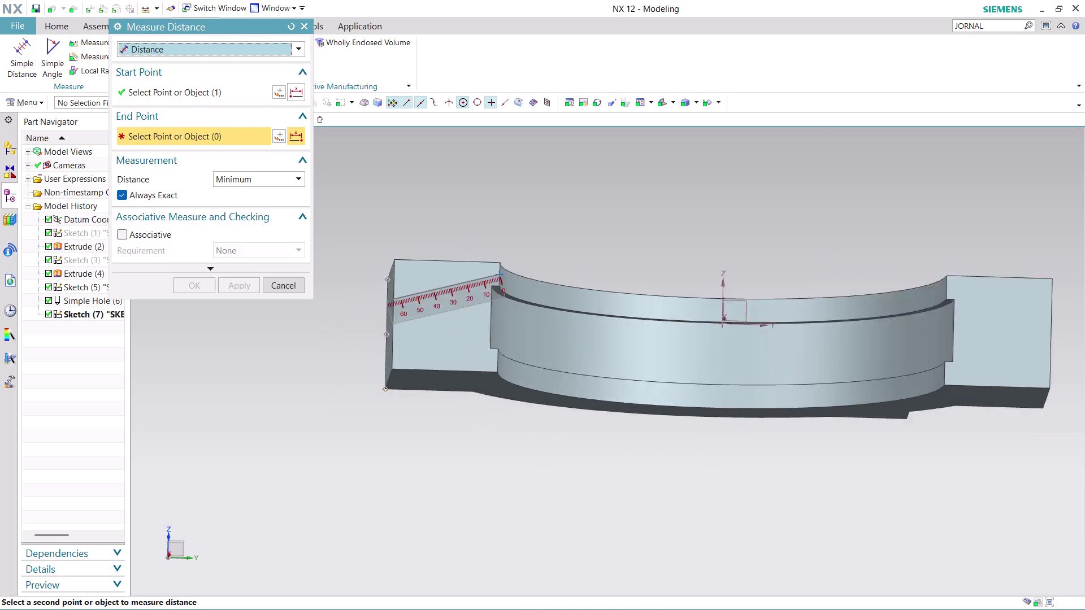
scroll(up, 3)
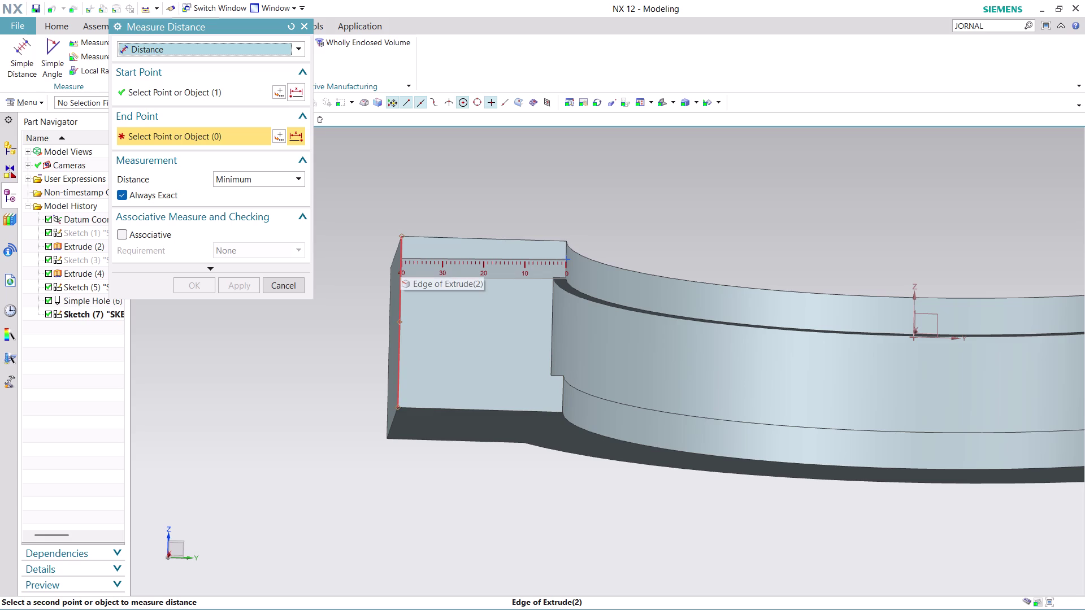
click(400, 263)
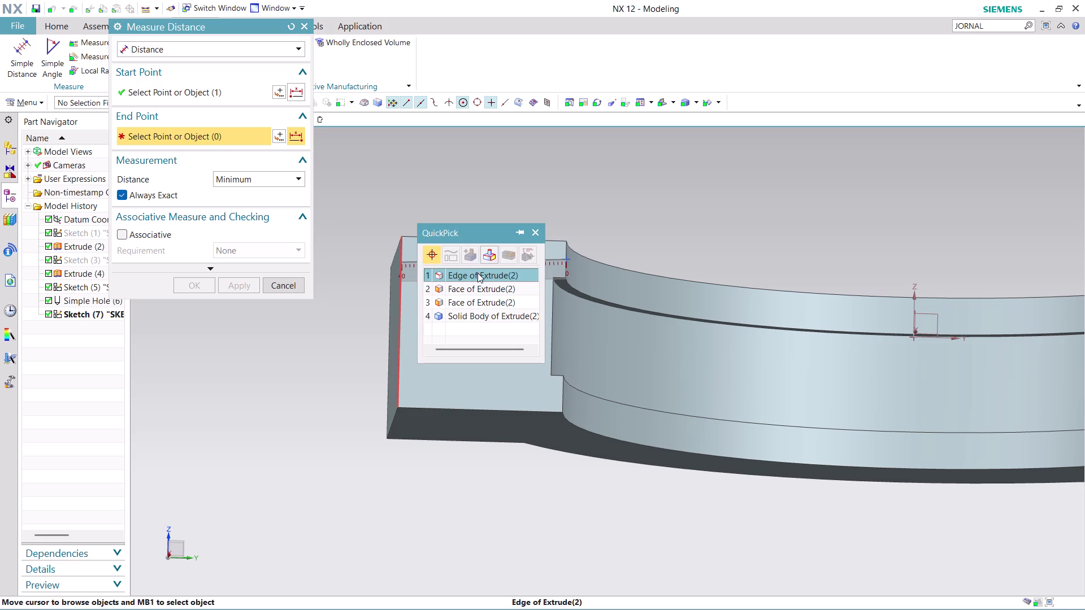
click(477, 273)
click(200, 288)
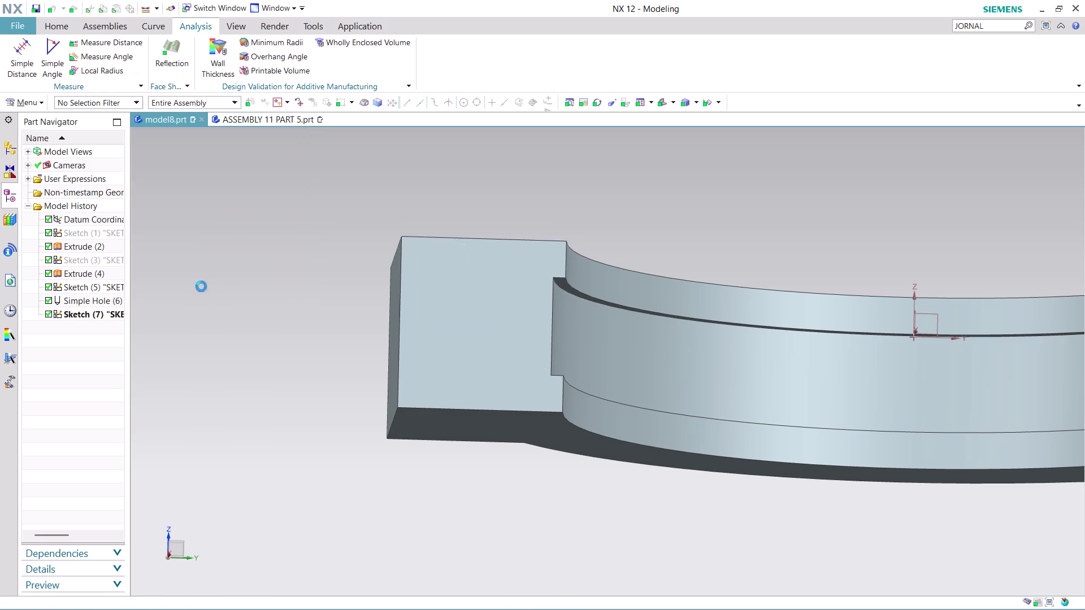
Orbit model8's bracket to inspect its curved side, hole face and inner arc.
scroll(down, 3)
middle_drag(842, 221, 846, 260)
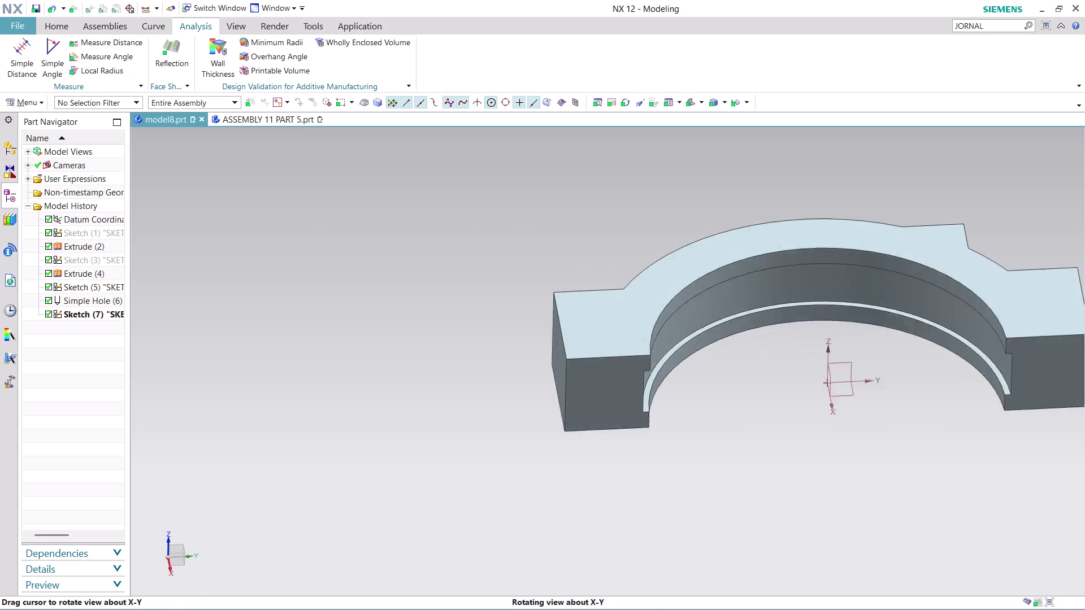
middle_drag(846, 260, 846, 391)
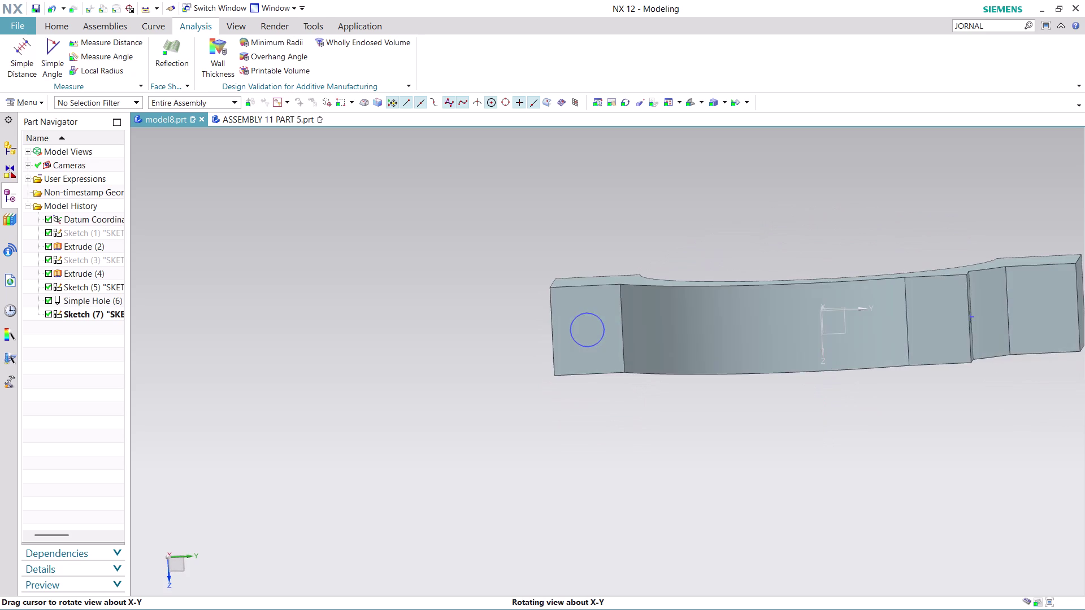
middle_drag(846, 391, 805, 413)
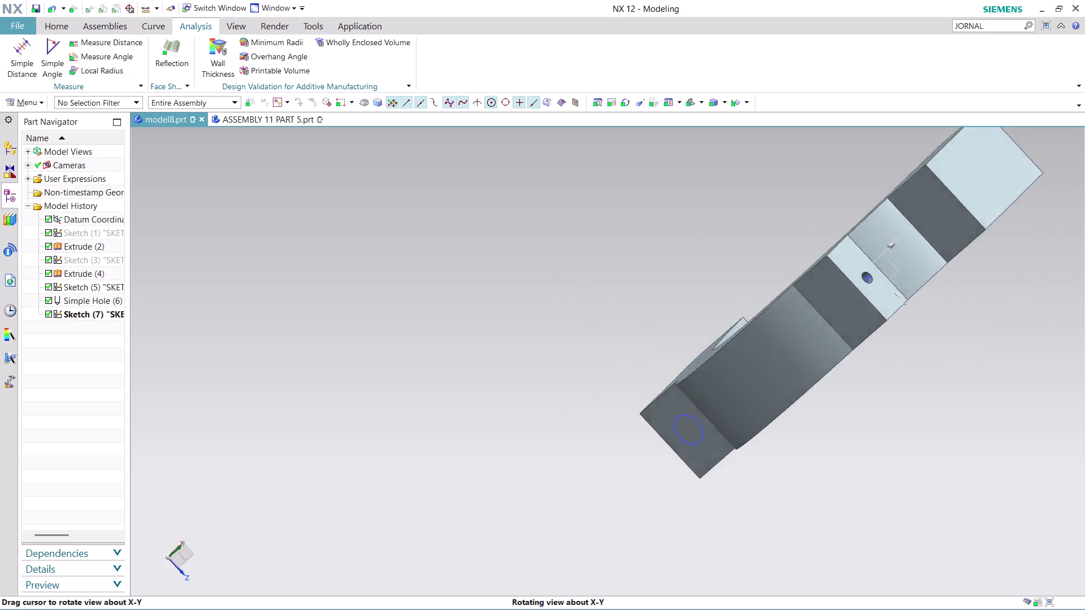
middle_drag(805, 412, 592, 423)
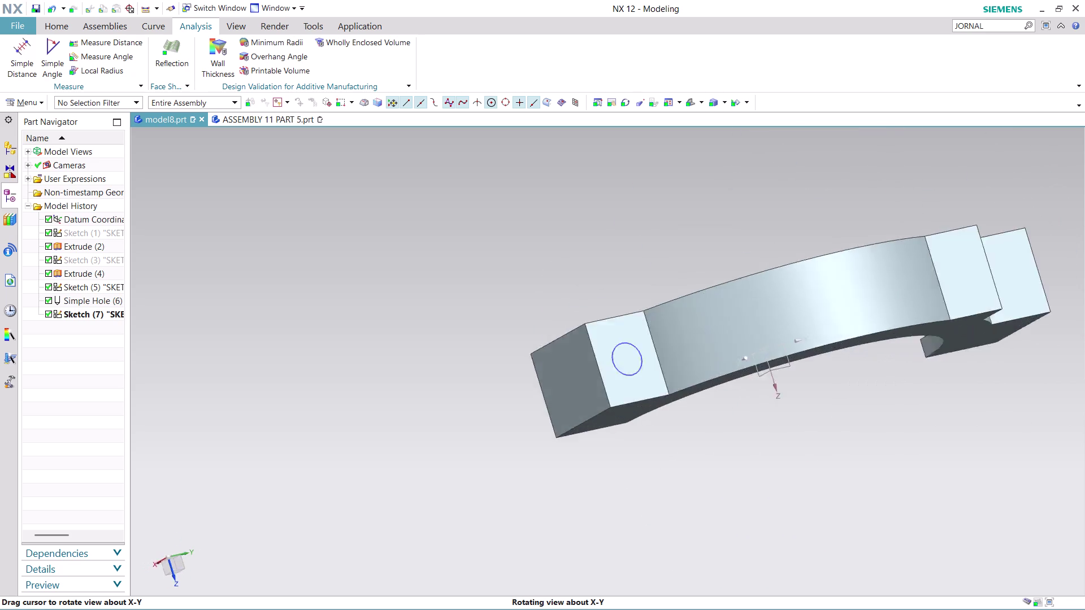
middle_drag(593, 423, 563, 419)
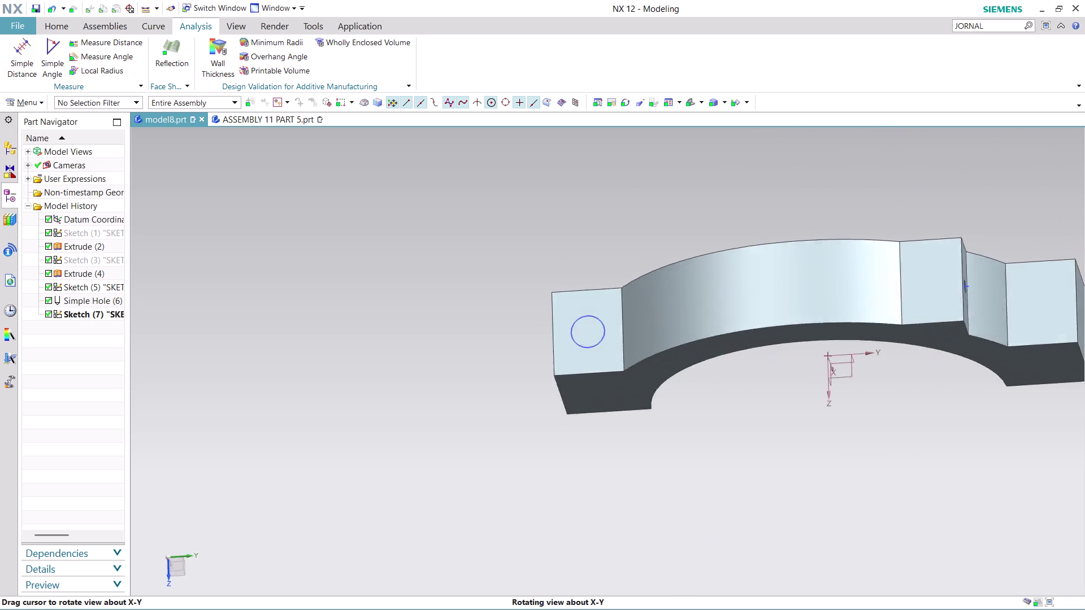
middle_drag(563, 419, 606, 395)
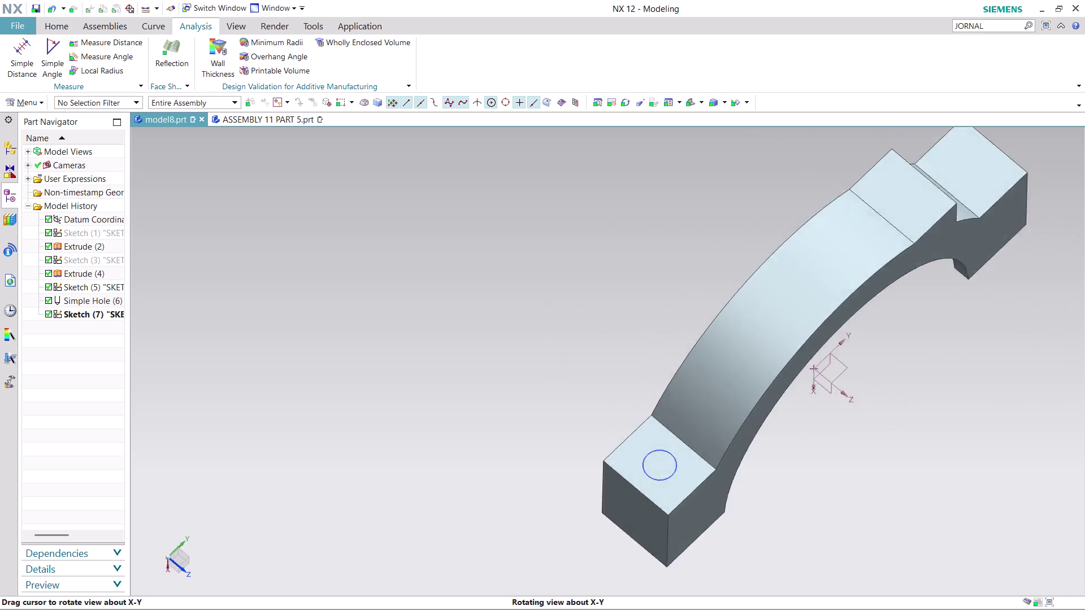
middle_drag(606, 395, 547, 369)
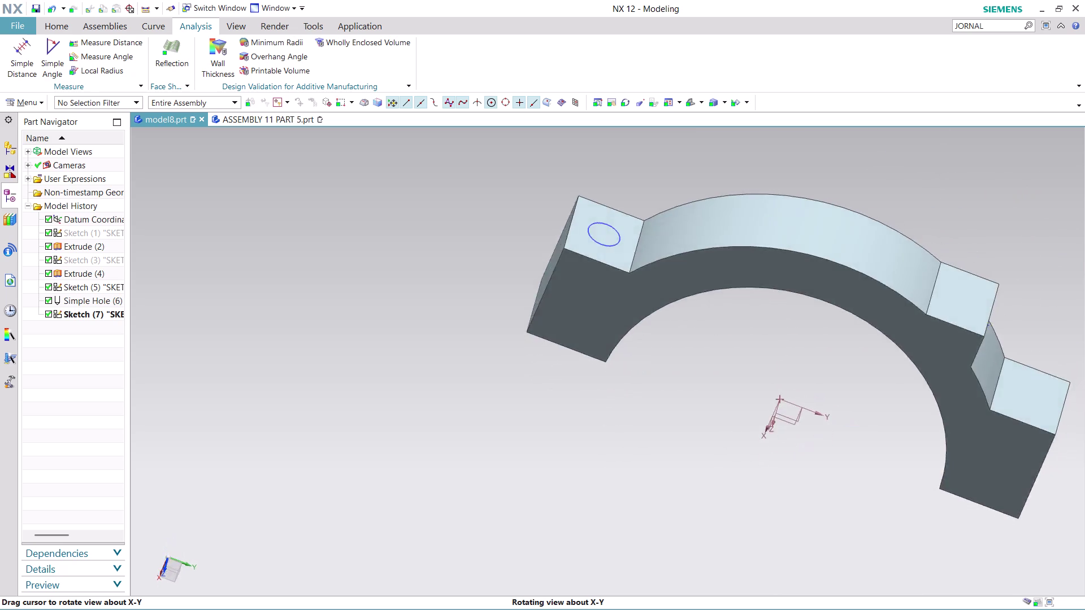
middle_drag(547, 369, 529, 411)
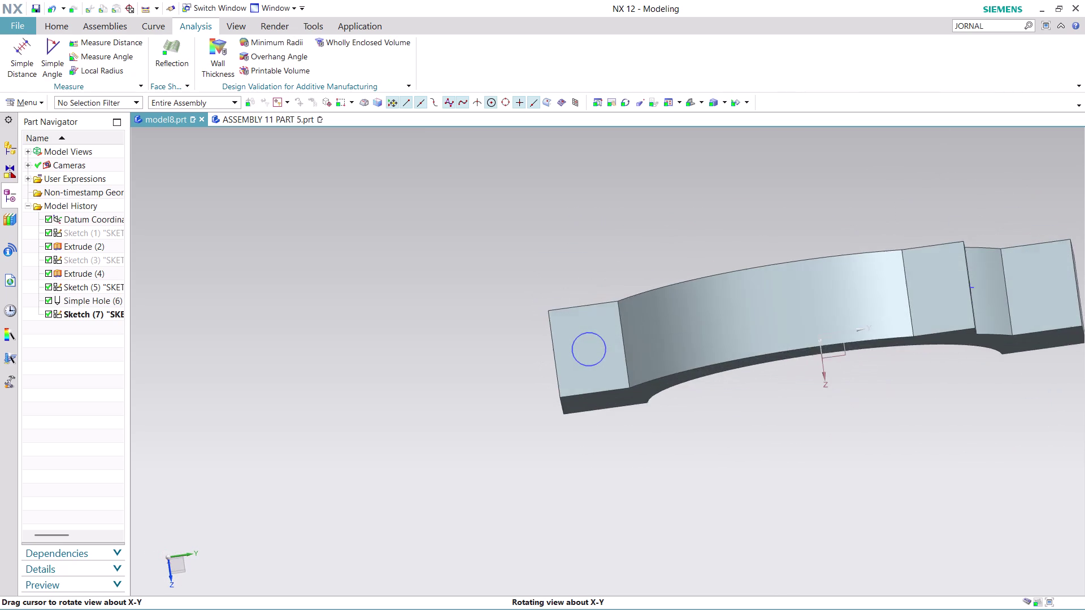
middle_drag(529, 411, 529, 407)
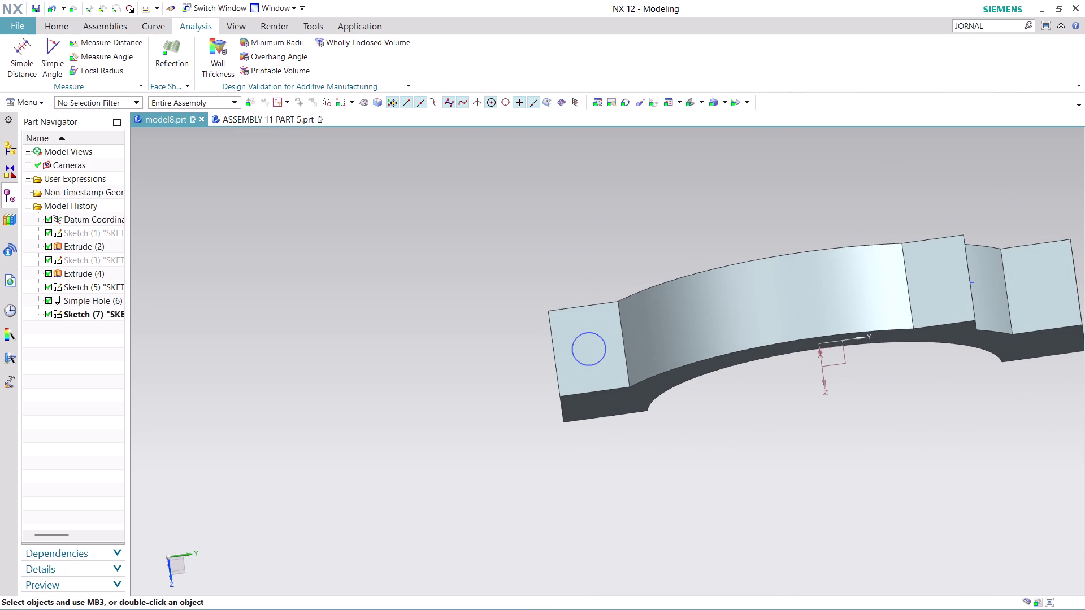
Switch to ASSEMBLY 11 PART 5 and orbit to compare the mirrored holes and groove.
click(277, 121)
scroll(down, 3)
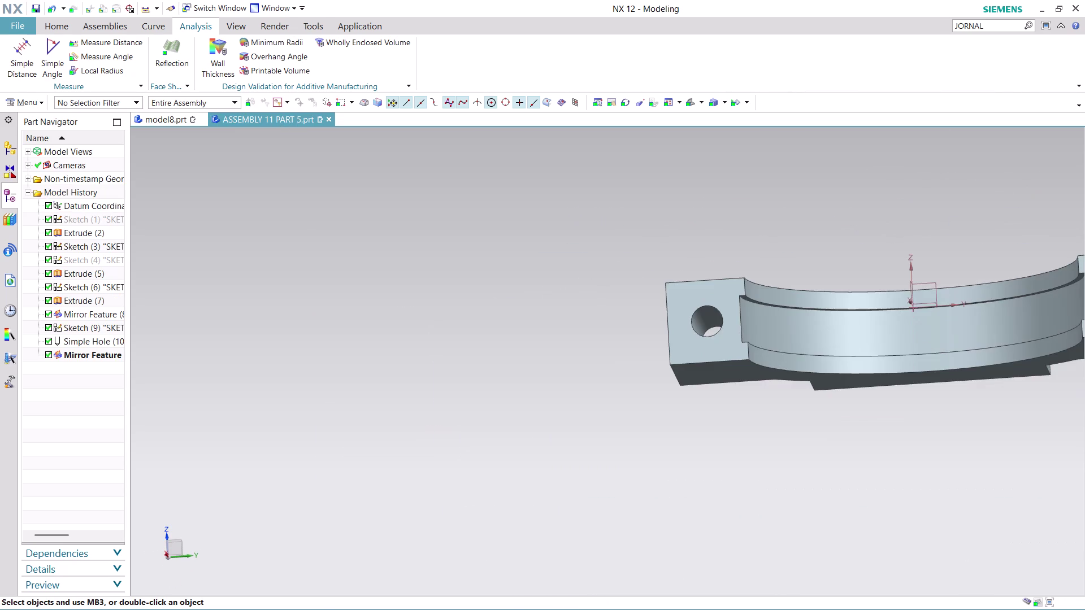
scroll(up, 3)
middle_drag(952, 216, 971, 332)
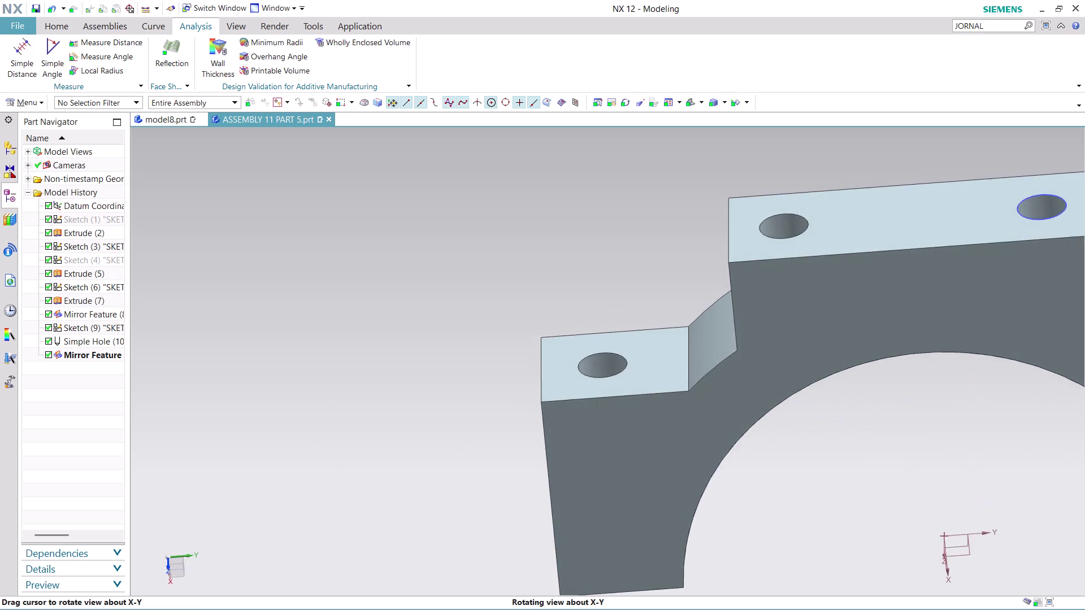
middle_drag(971, 332, 921, 191)
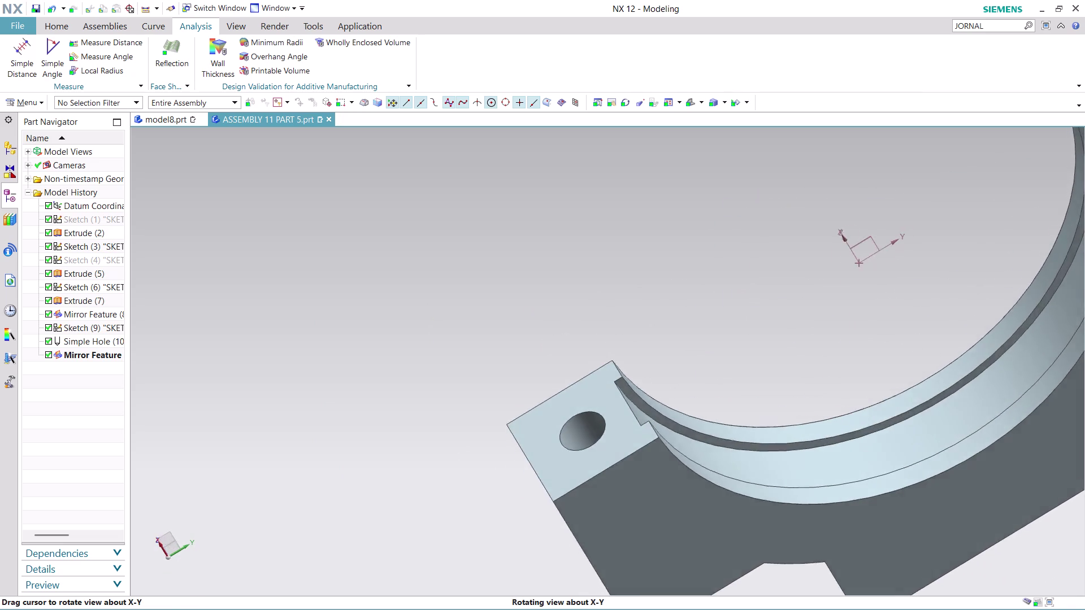
middle_drag(922, 191, 995, 367)
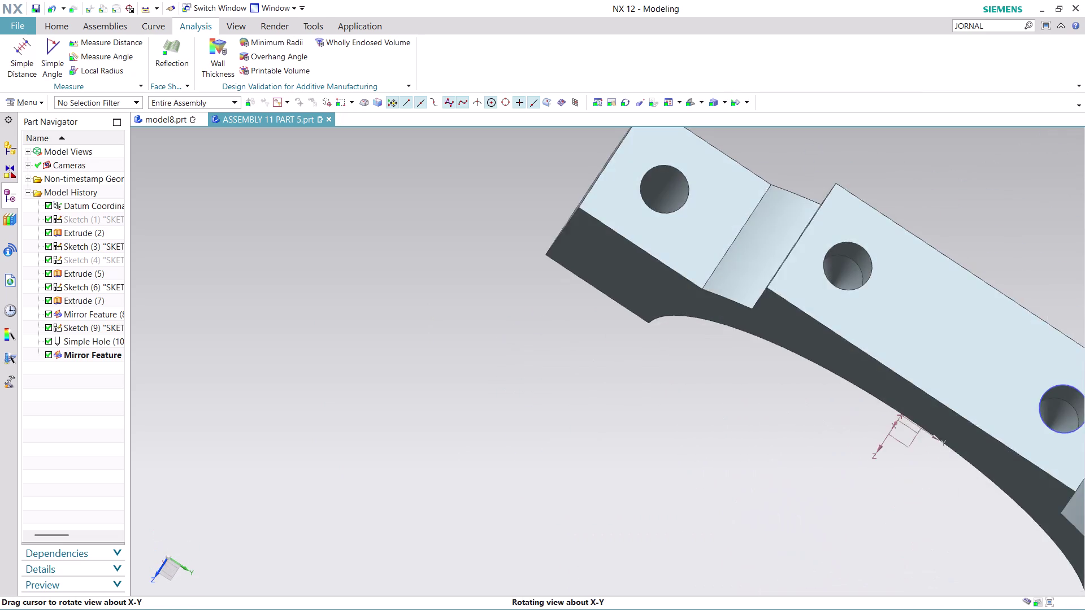
middle_drag(995, 367, 821, 314)
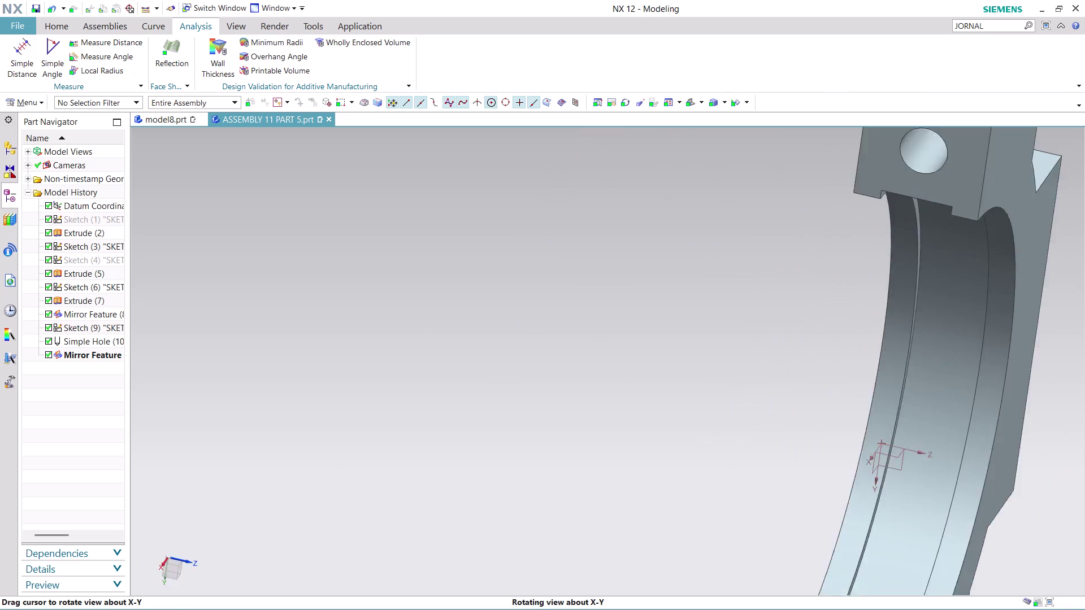
middle_drag(822, 314, 708, 540)
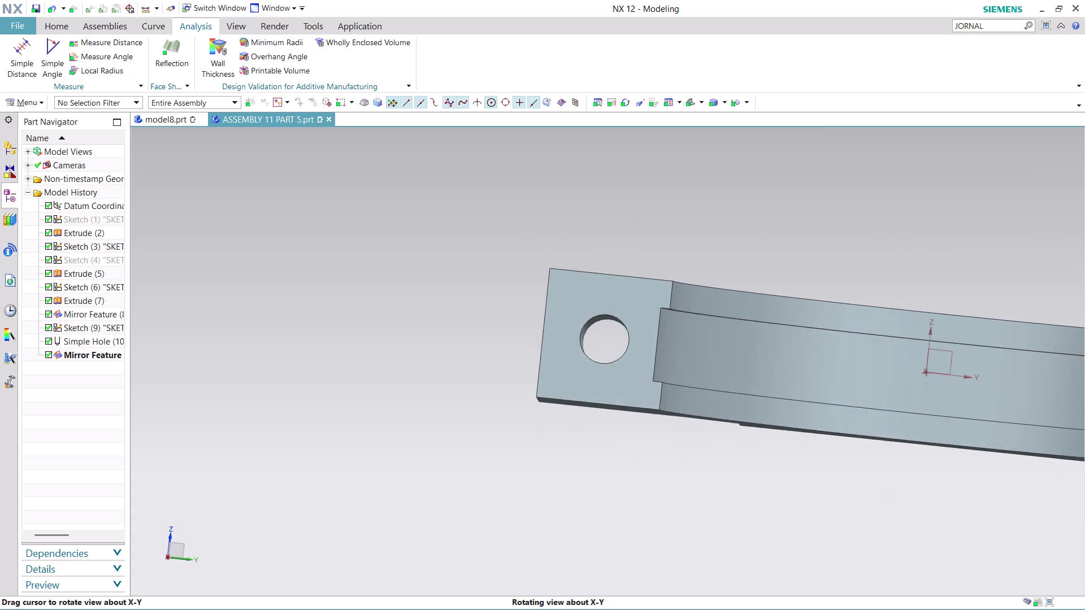
middle_drag(708, 540, 707, 541)
scroll(up, 3)
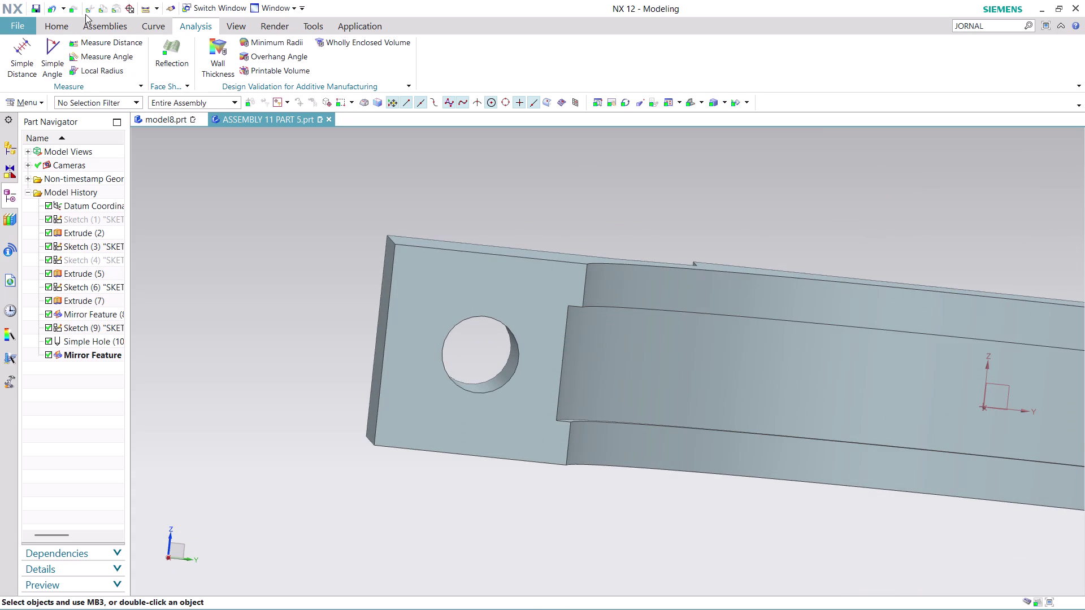
click(106, 47)
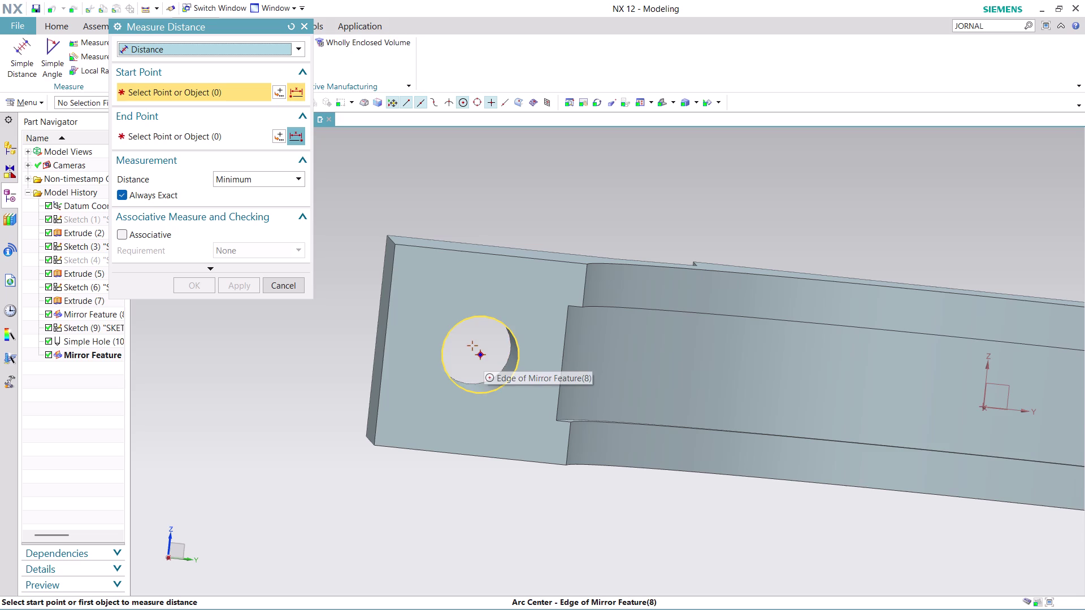
Measure 21 mm from the hole centre to the top edge midpoint.
click(482, 357)
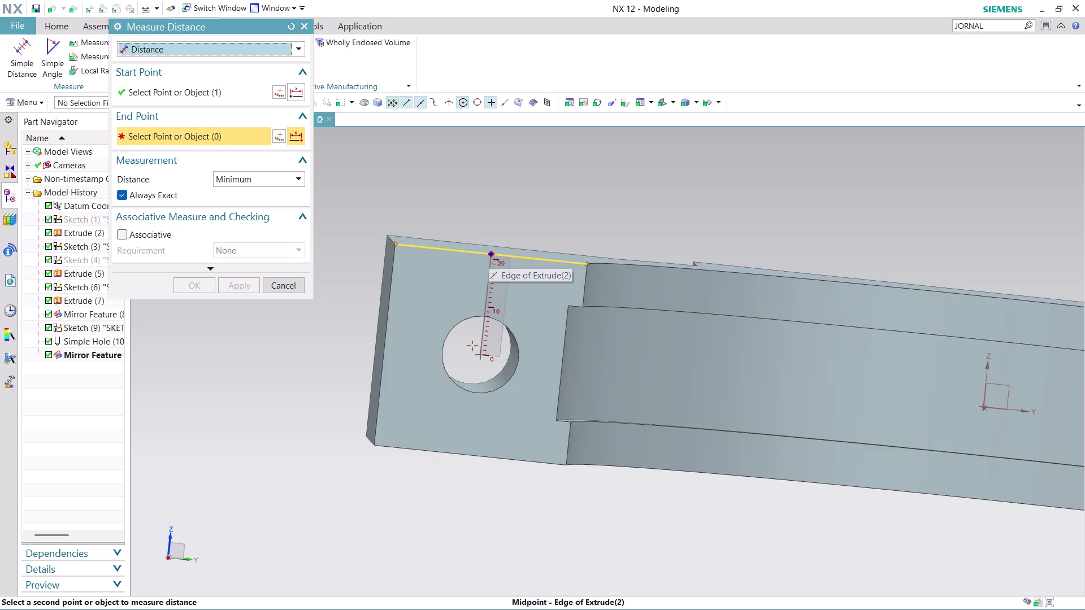
click(488, 253)
click(545, 263)
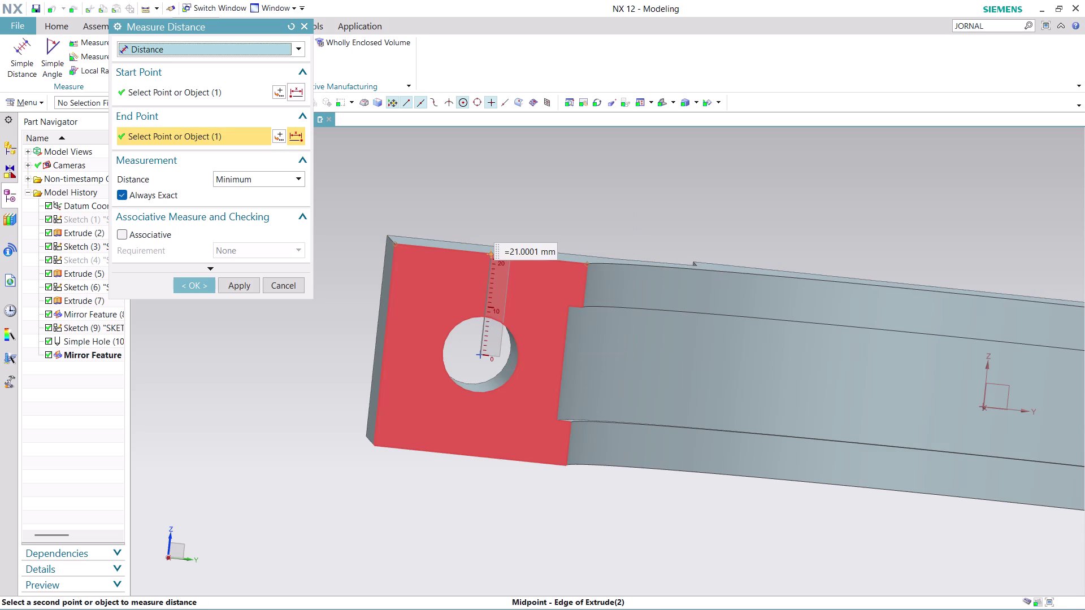
click(198, 281)
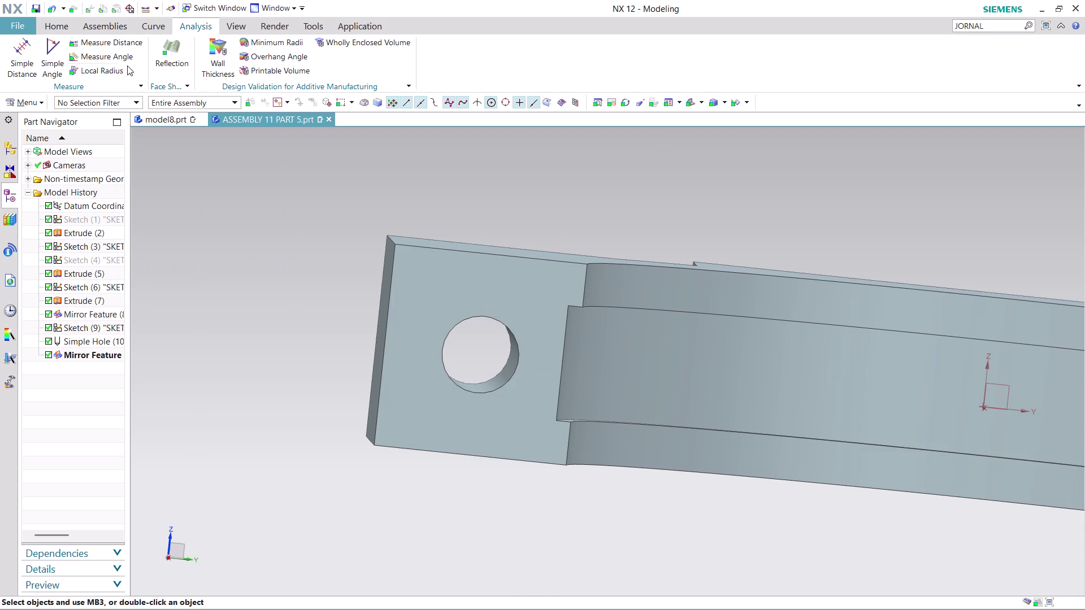
Measure 20 mm from the hole centre to the end edge midpoint.
click(118, 39)
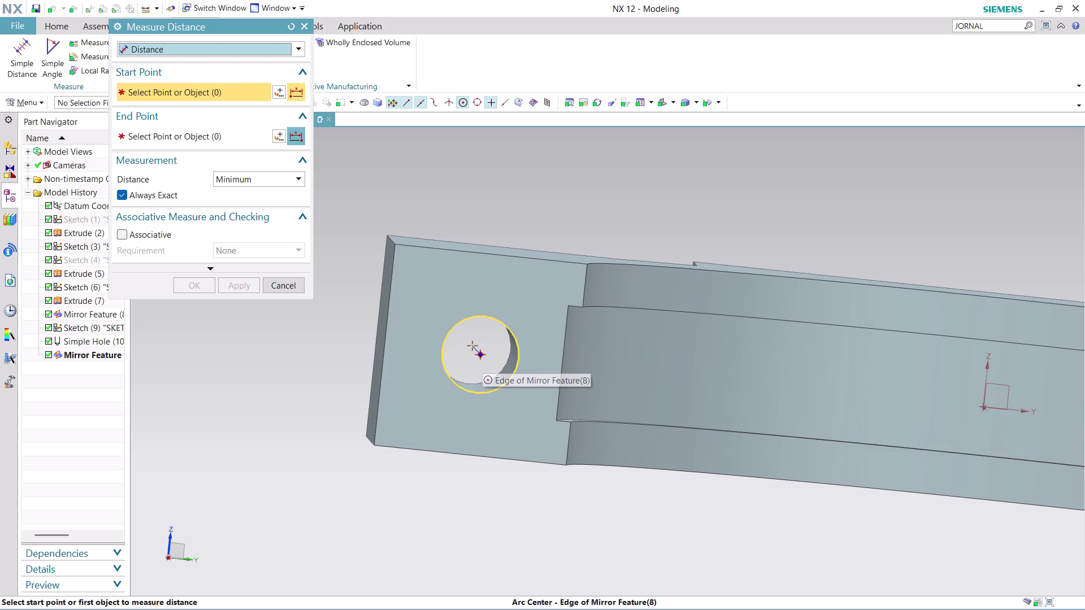
click(483, 355)
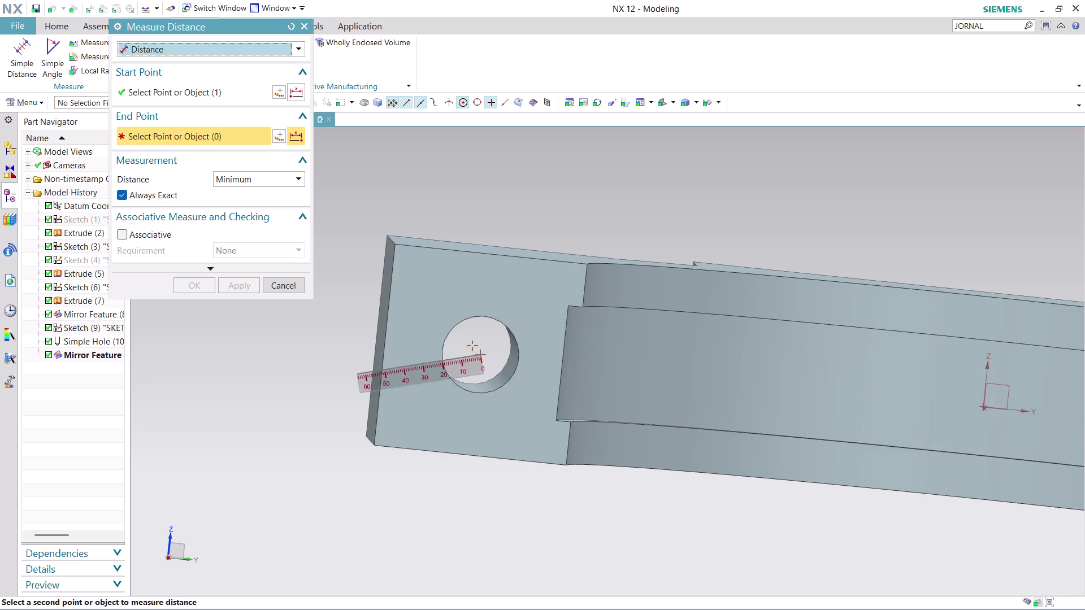
click(385, 345)
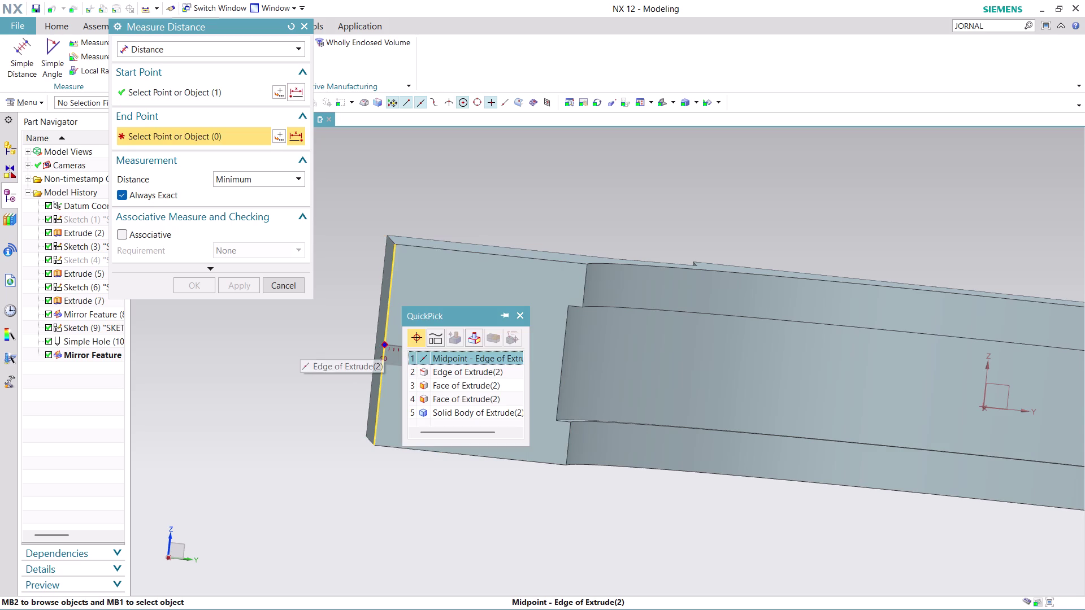
click(436, 359)
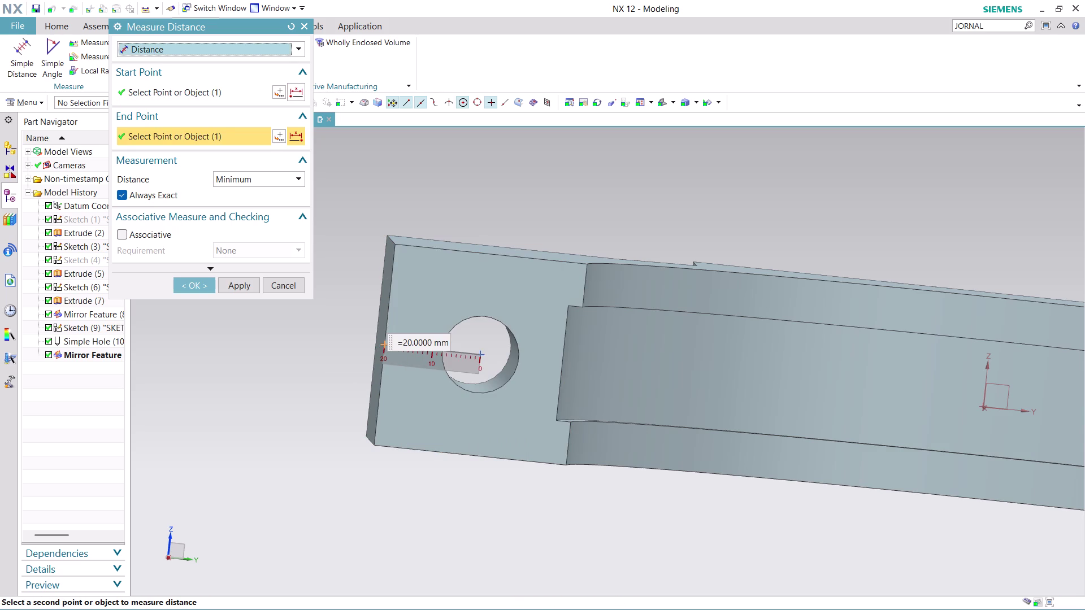
click(196, 290)
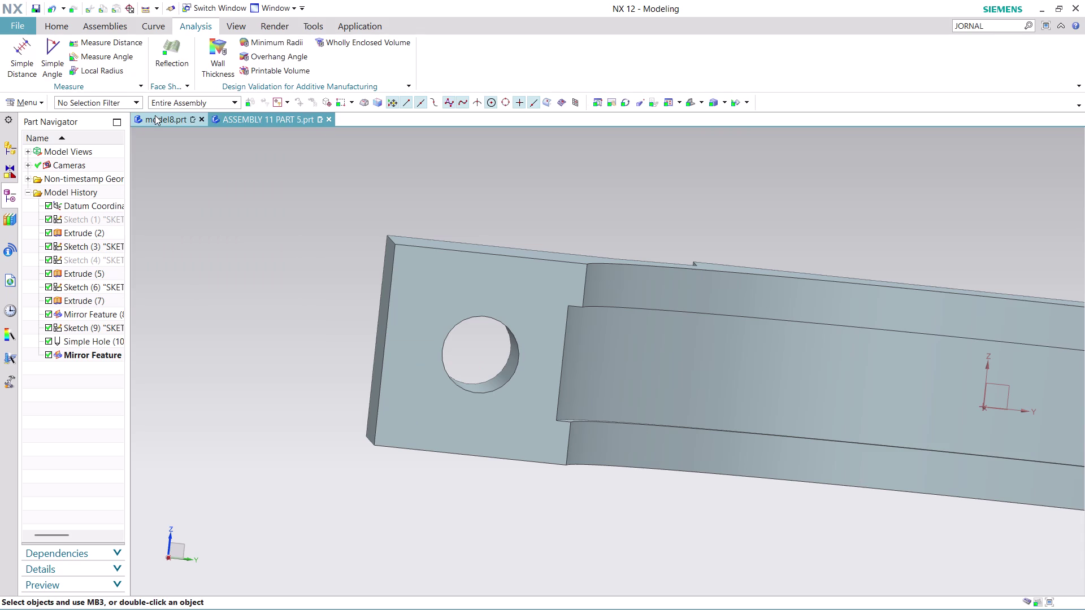
click(155, 115)
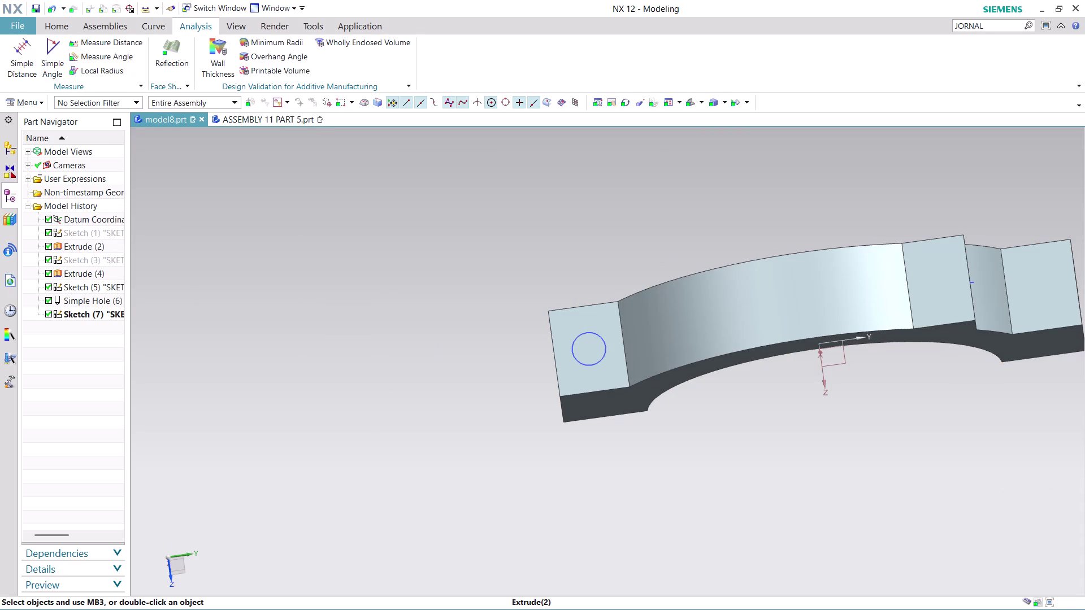
Edit Sketch (7), model8's hole sketch, from the Part Navigator.
middle_drag(550, 468, 545, 468)
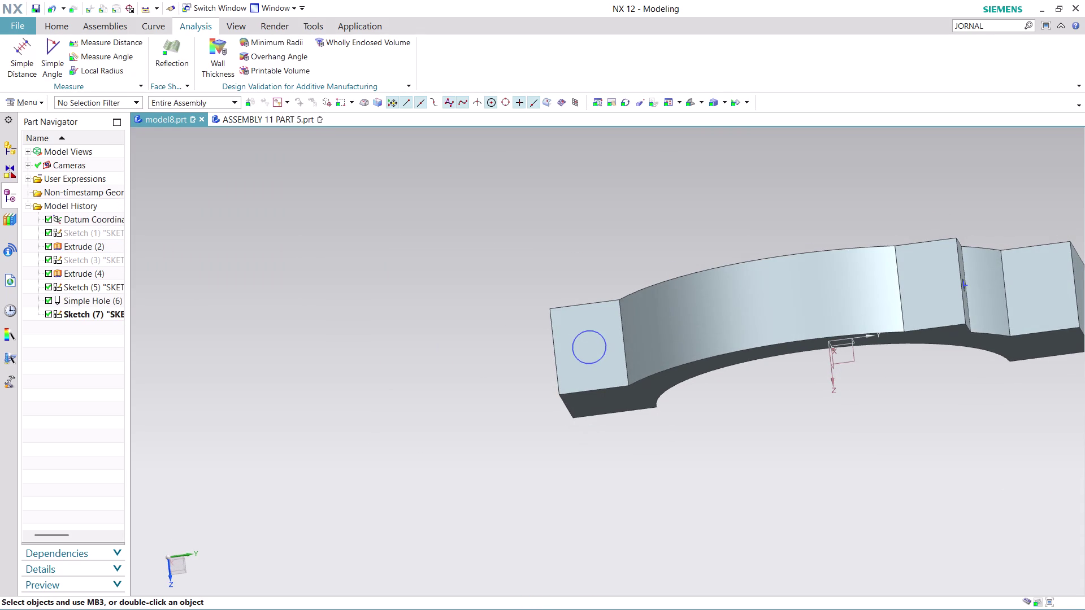
right_click(98, 315)
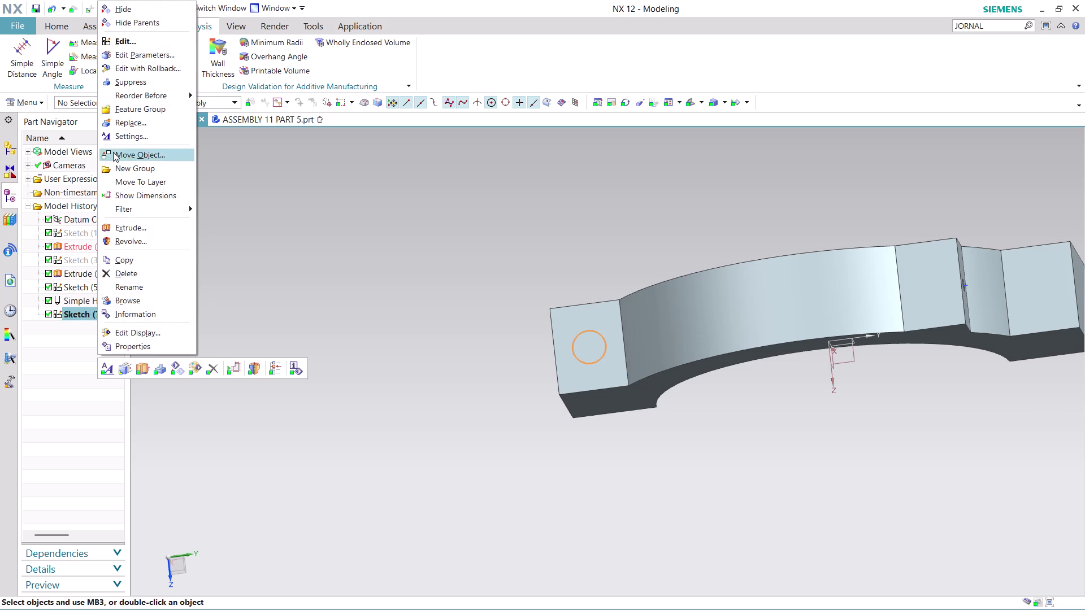
click(165, 67)
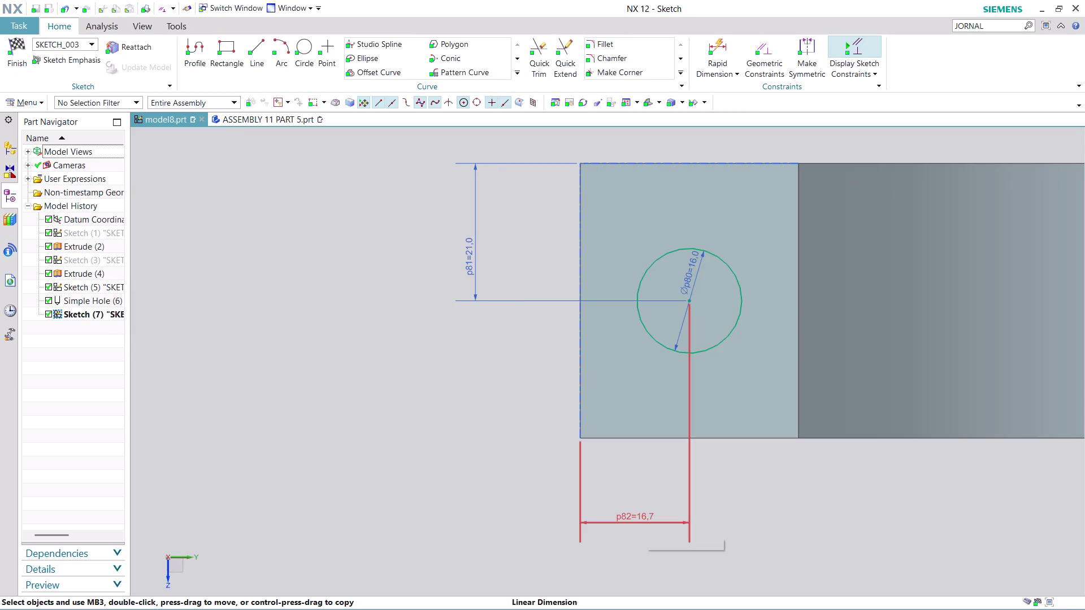
Set the circle's horizontal position dimension to 20 mm from the end edge.
double_click(645, 522)
double_click(645, 522)
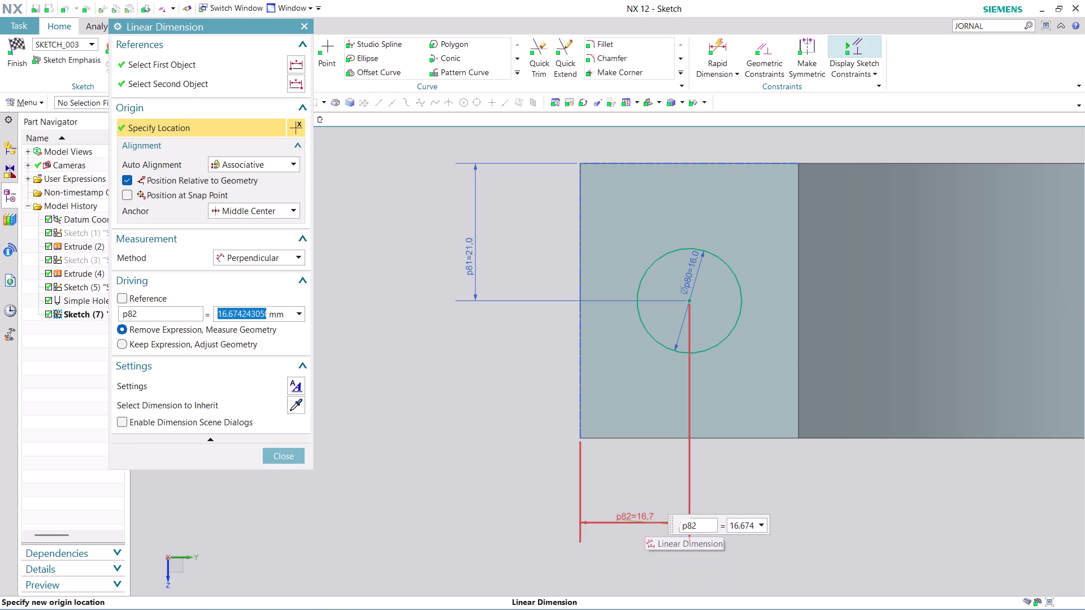
text(20)
key(Return)
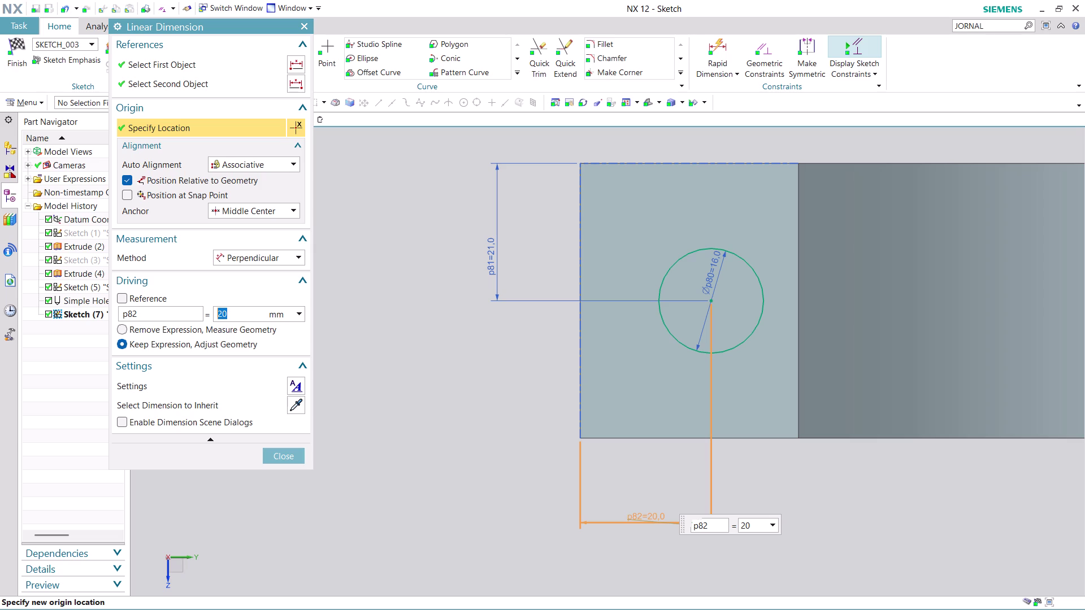
click(290, 456)
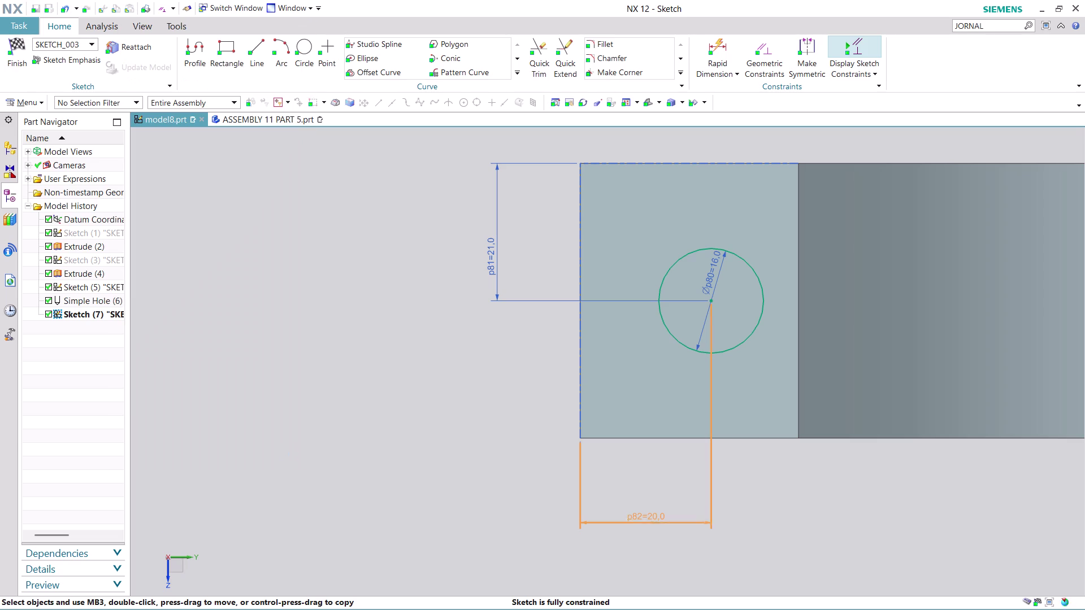
Finish the fully constrained circle sketch and return to the modeling environment.
scroll(down, 3)
scroll(up, 3)
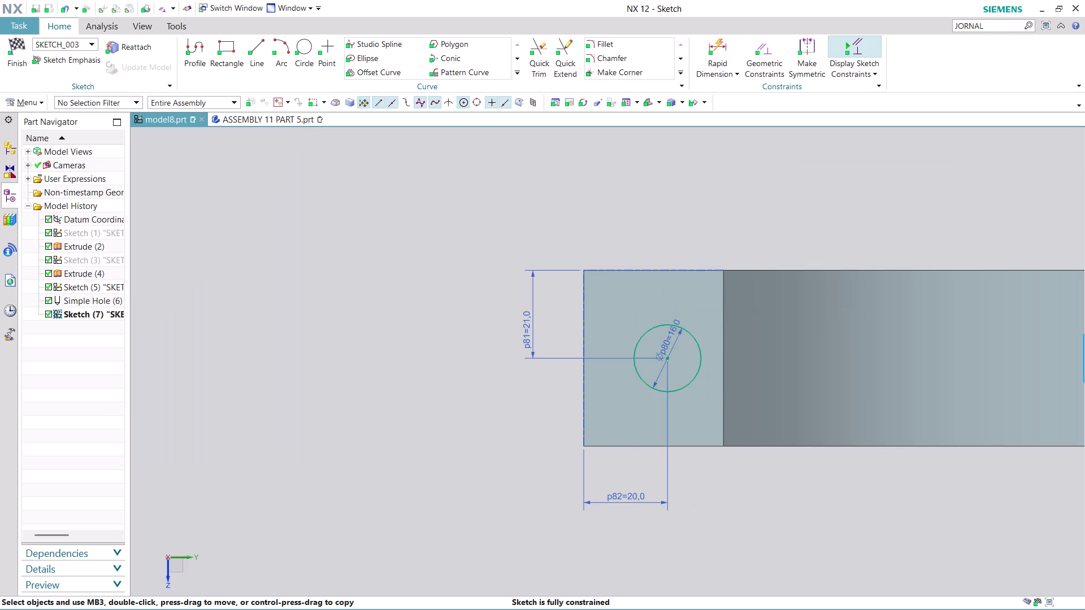
scroll(down, 3)
scroll(down, 3)
middle_drag(898, 486, 632, 494)
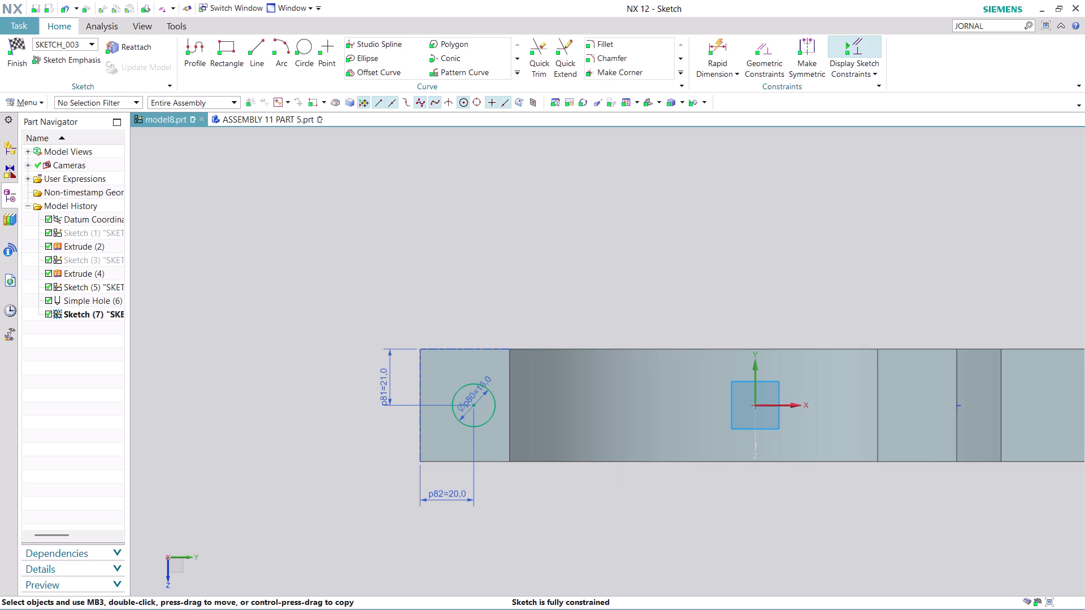
click(20, 69)
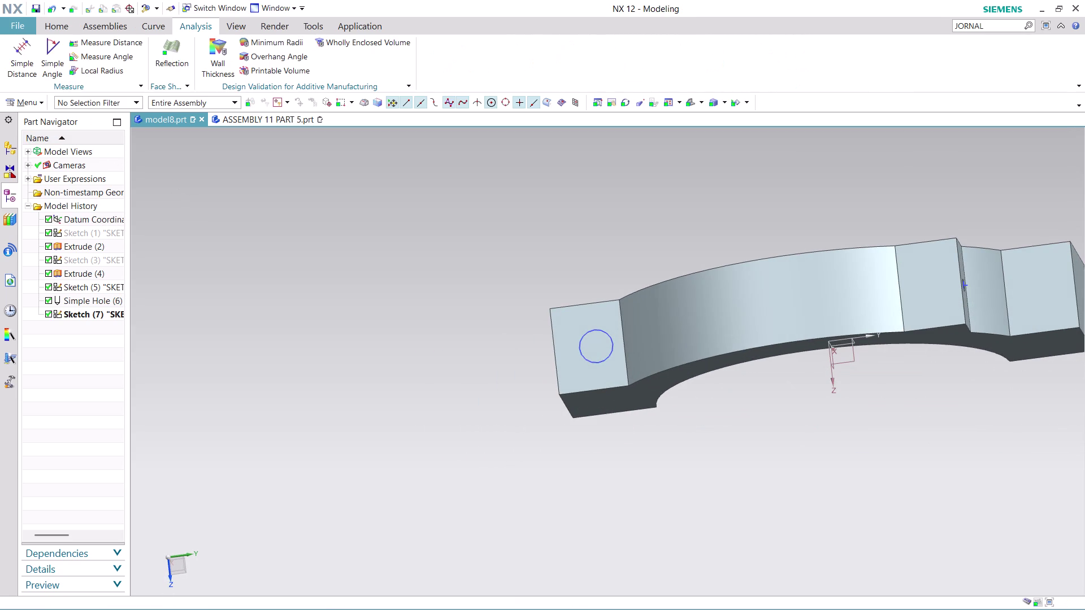
click(59, 23)
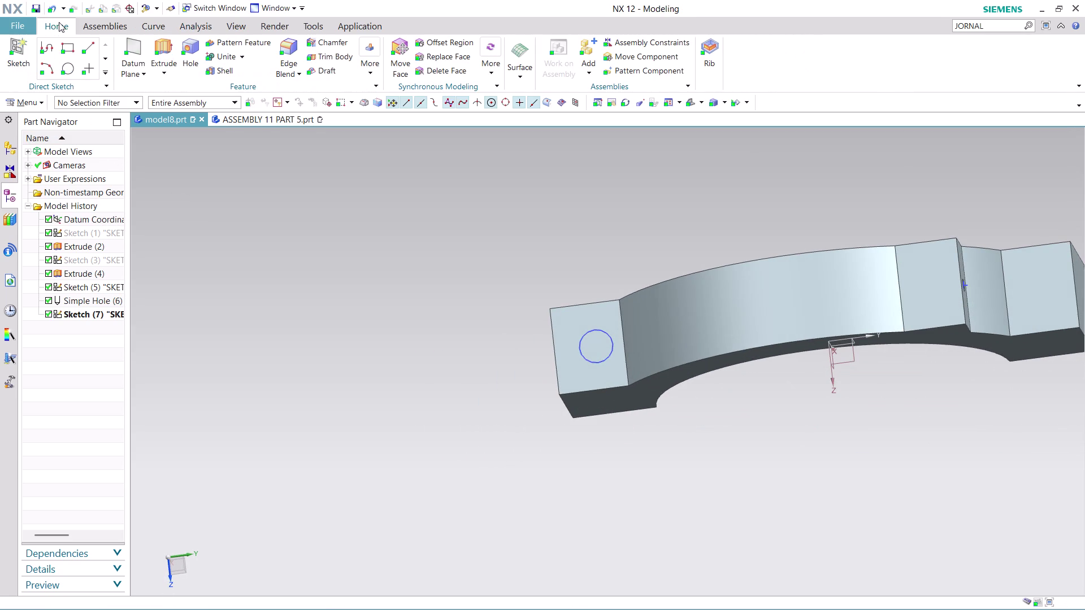
Extrude the 16 mm circle Until Next in reverse, subtracting a through hole from the lug.
click(162, 48)
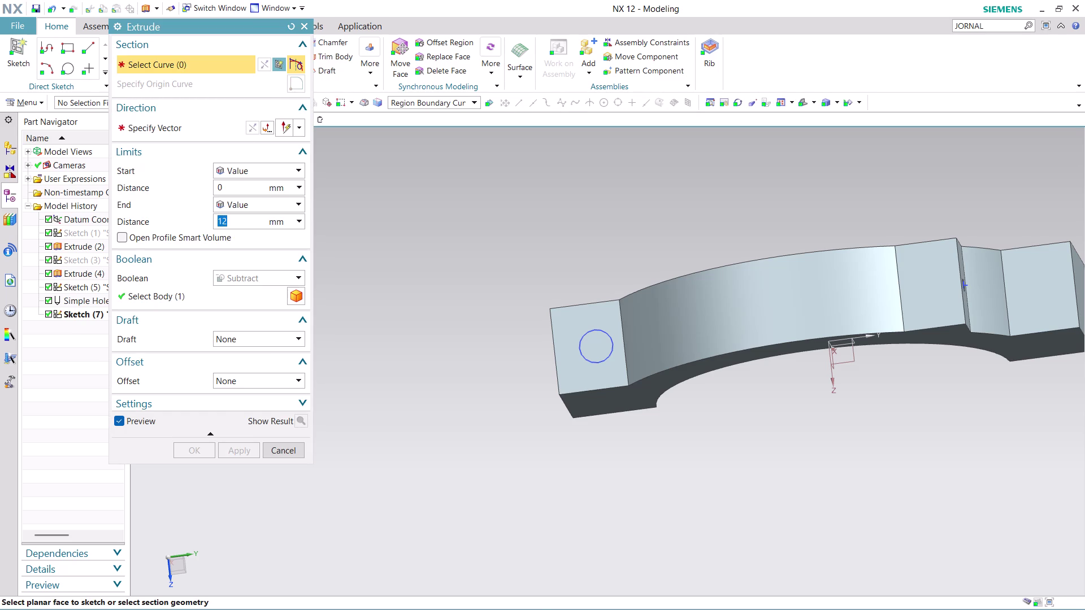
middle_drag(922, 423, 927, 421)
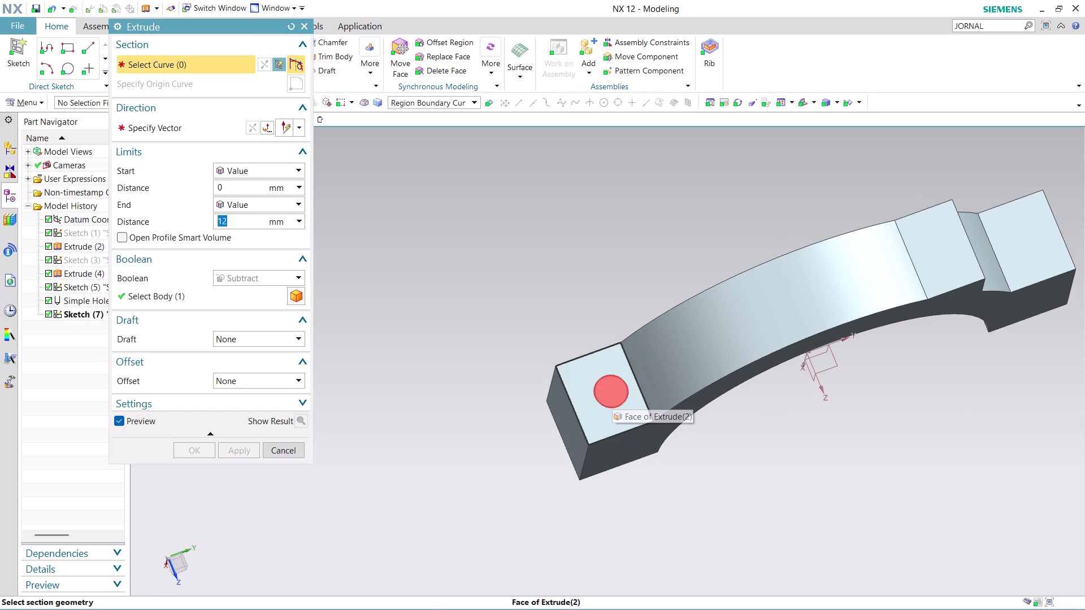
click(612, 395)
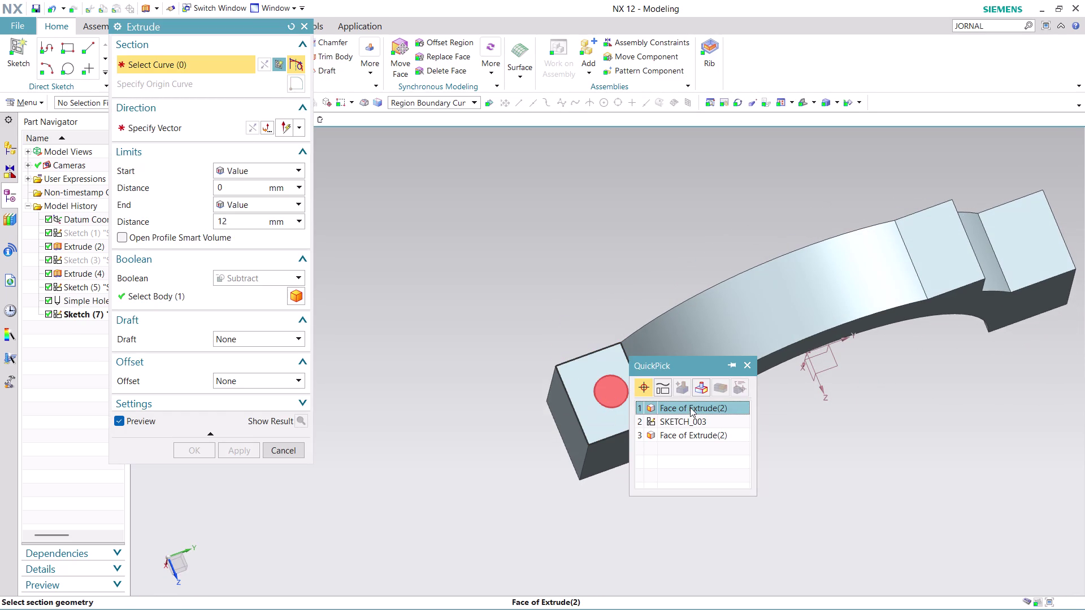
click(690, 407)
click(293, 206)
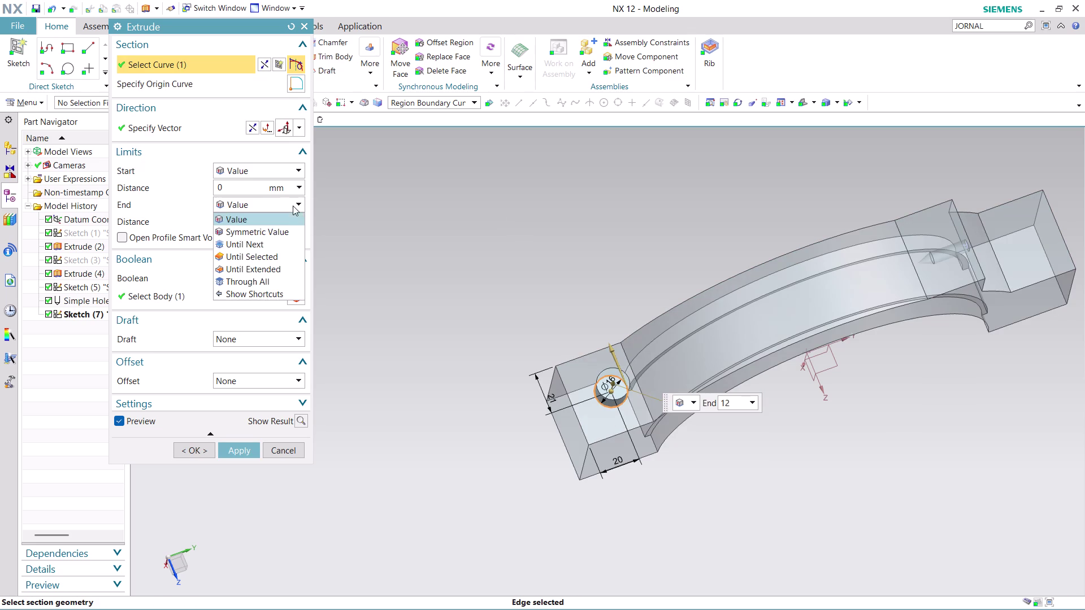
click(271, 244)
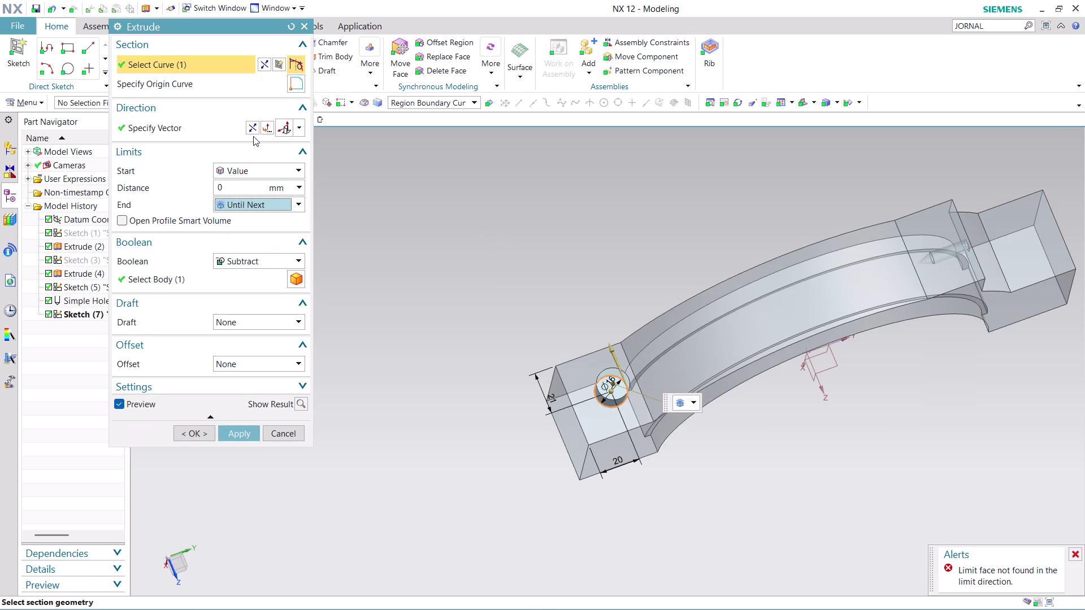
click(254, 127)
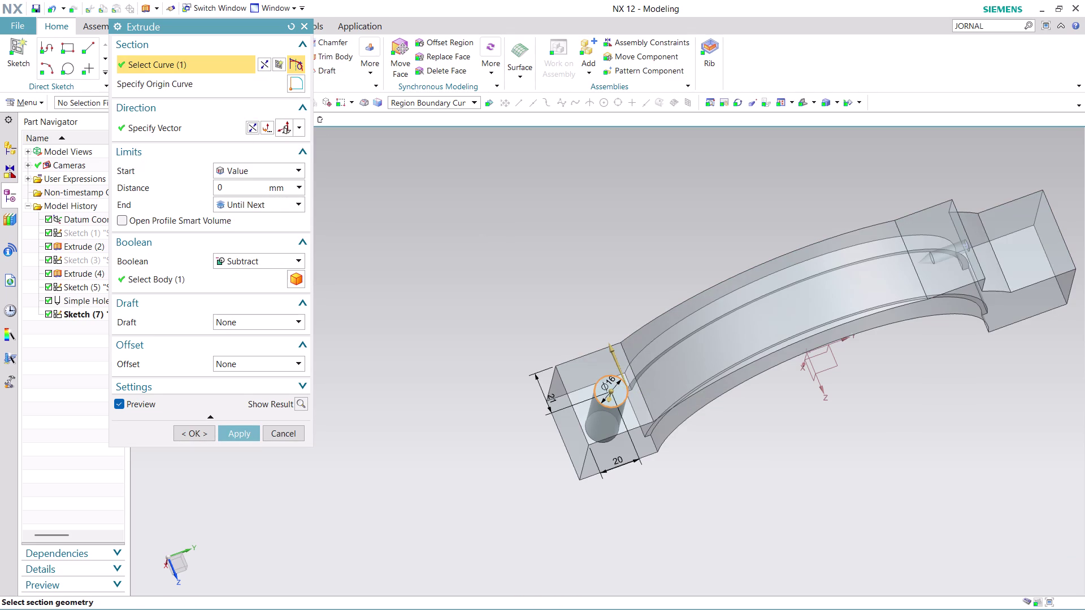
middle_drag(469, 457, 462, 363)
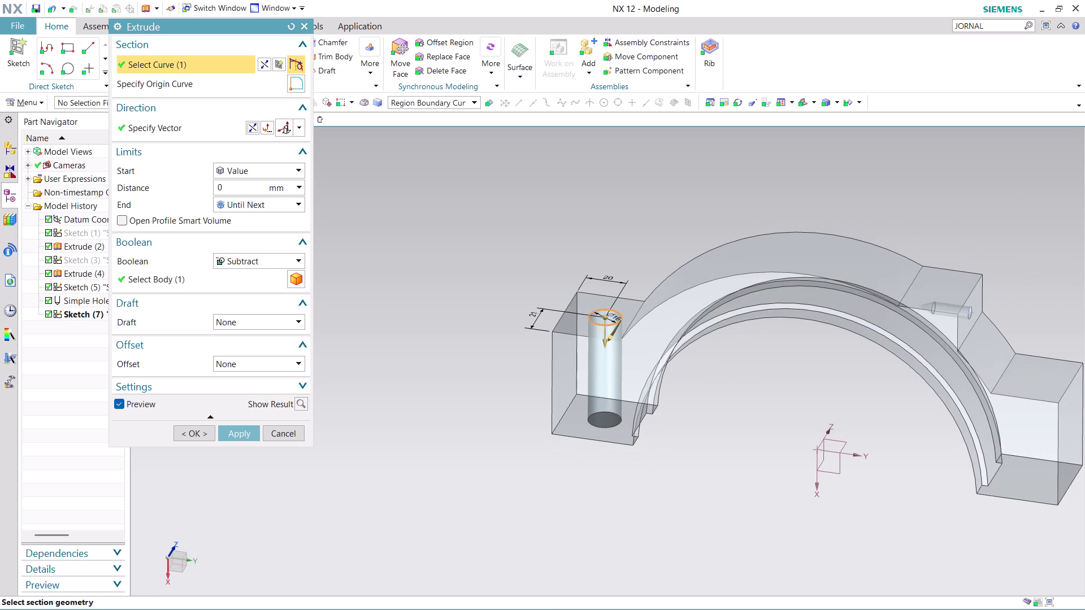
click(231, 432)
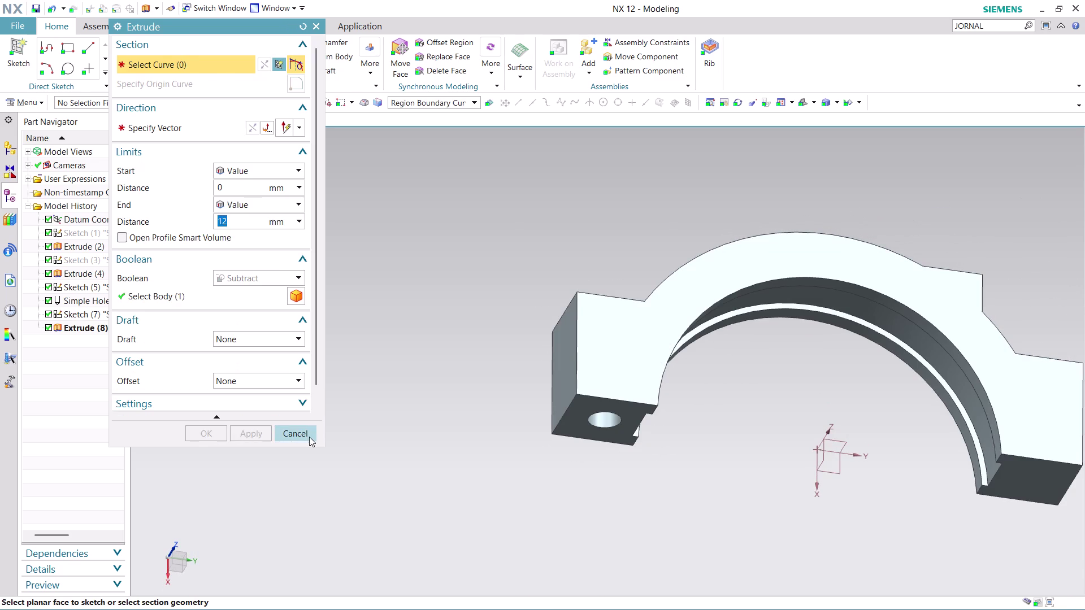
click(309, 435)
middle_drag(793, 392, 780, 471)
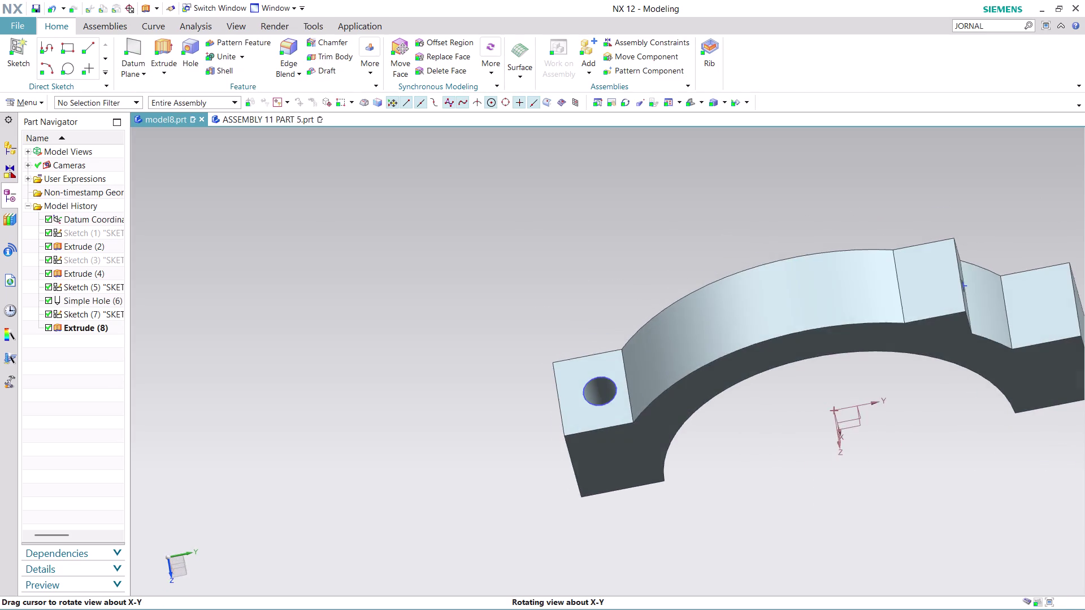
Mirror the Extrude (8) hole across the YC plane onto the opposite lug.
middle_drag(780, 472, 781, 489)
scroll(up, 3)
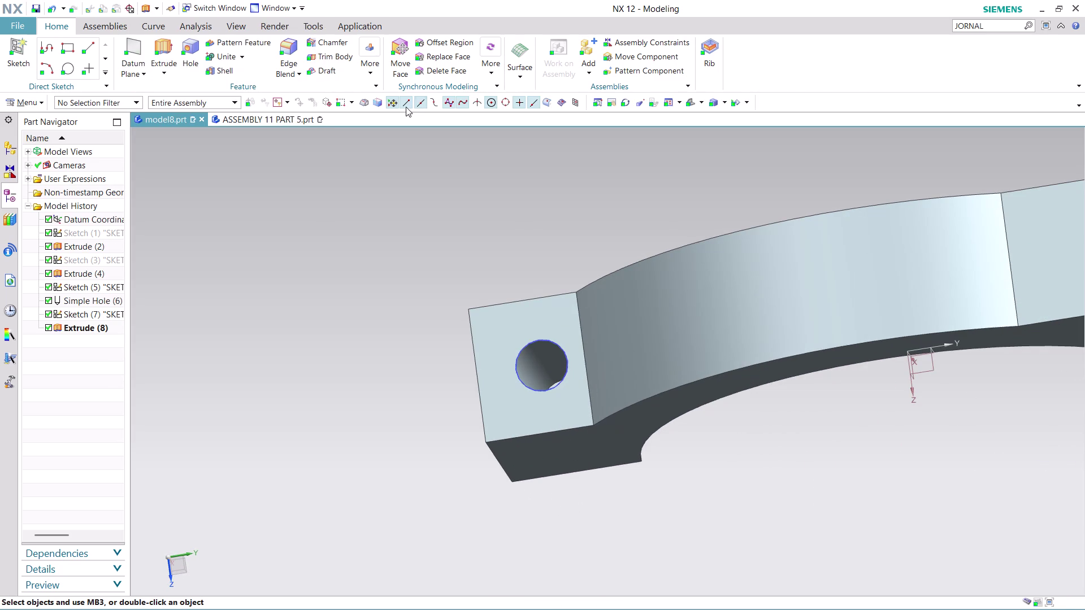
click(367, 68)
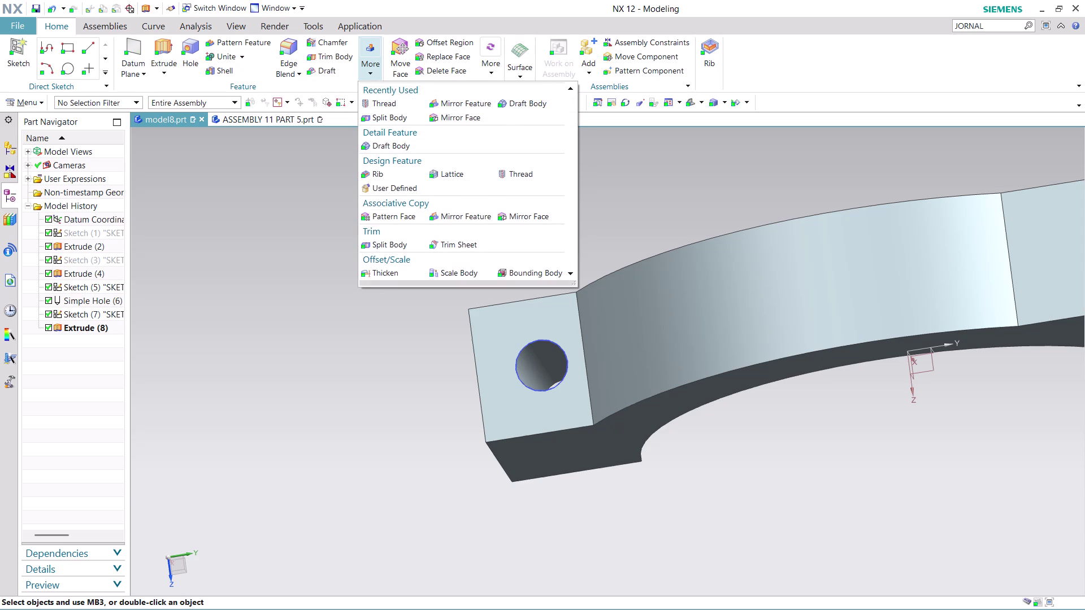
click(457, 101)
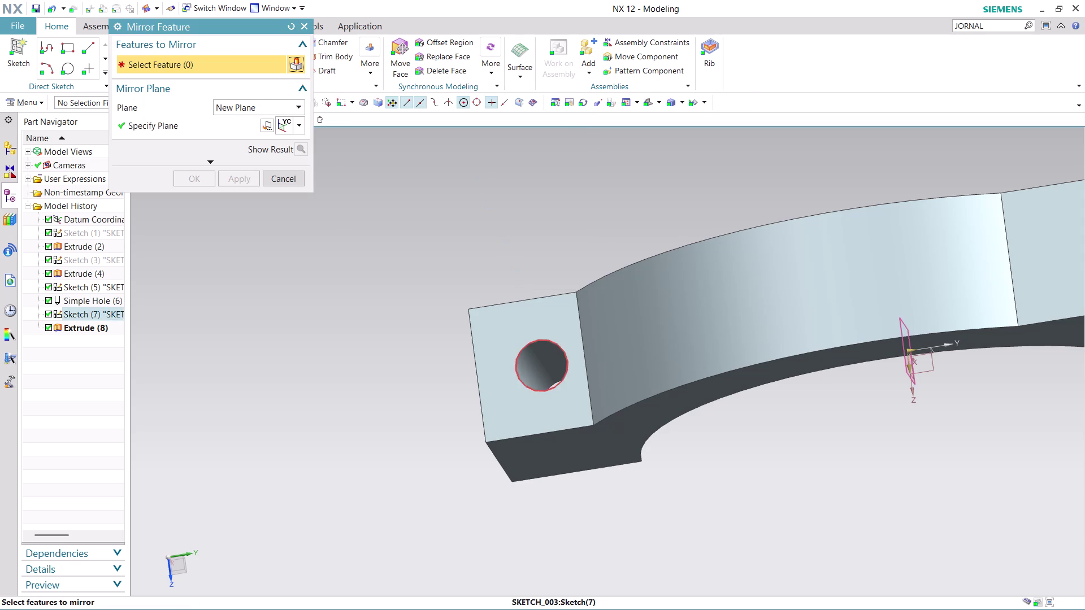
click(546, 353)
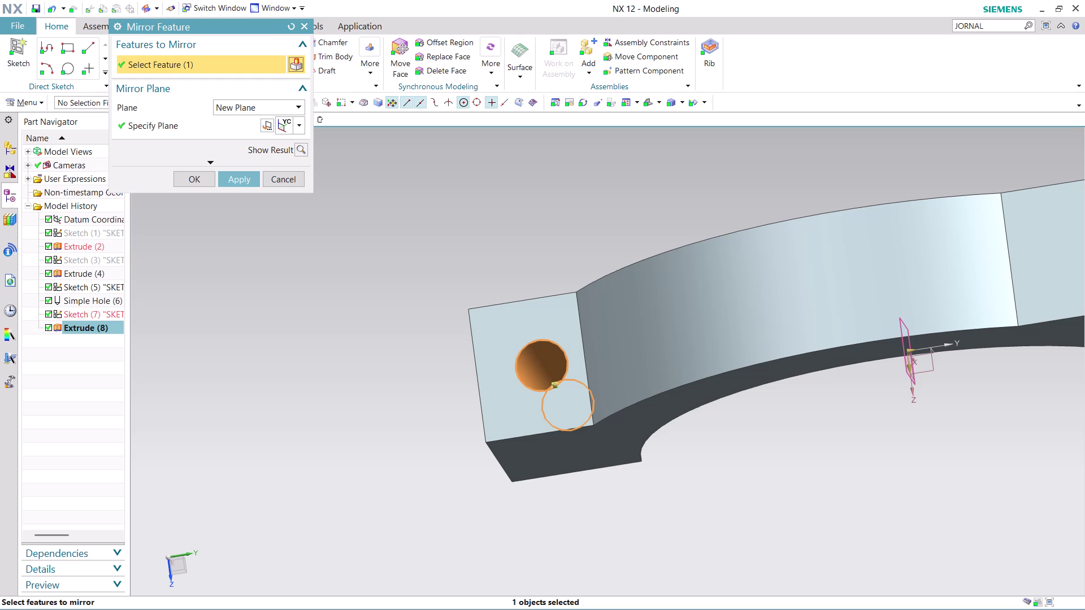
middle_drag(951, 451, 967, 456)
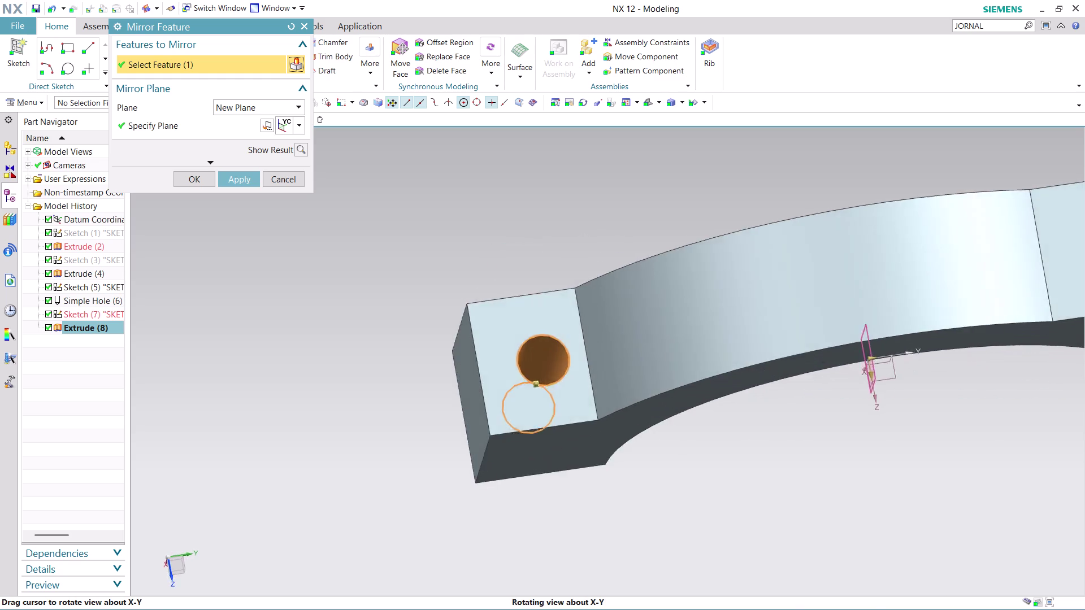
middle_drag(967, 456, 968, 401)
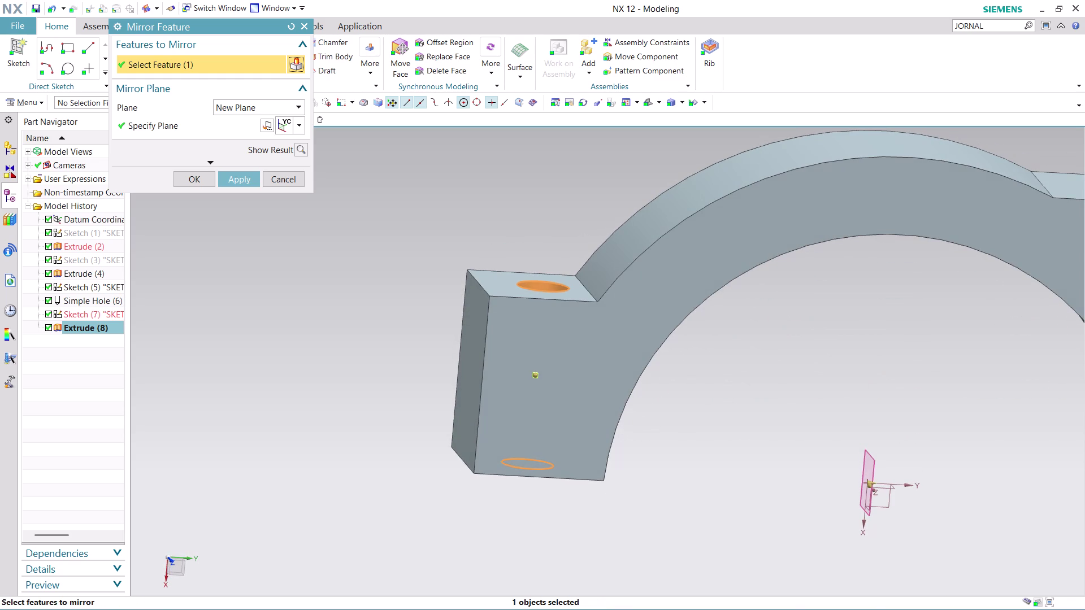
scroll(down, 3)
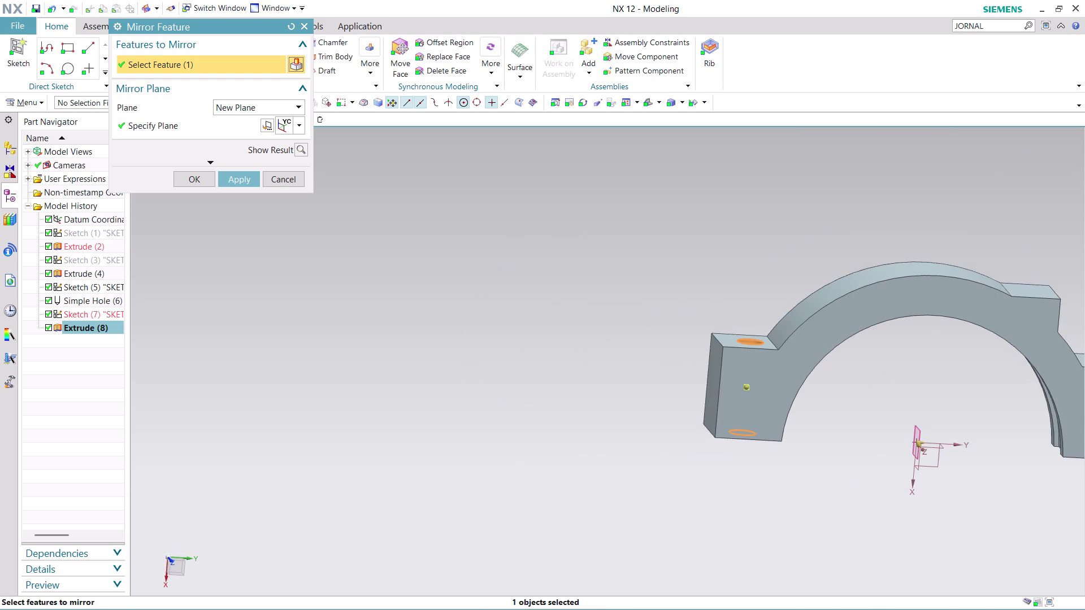
middle_drag(882, 380, 662, 396)
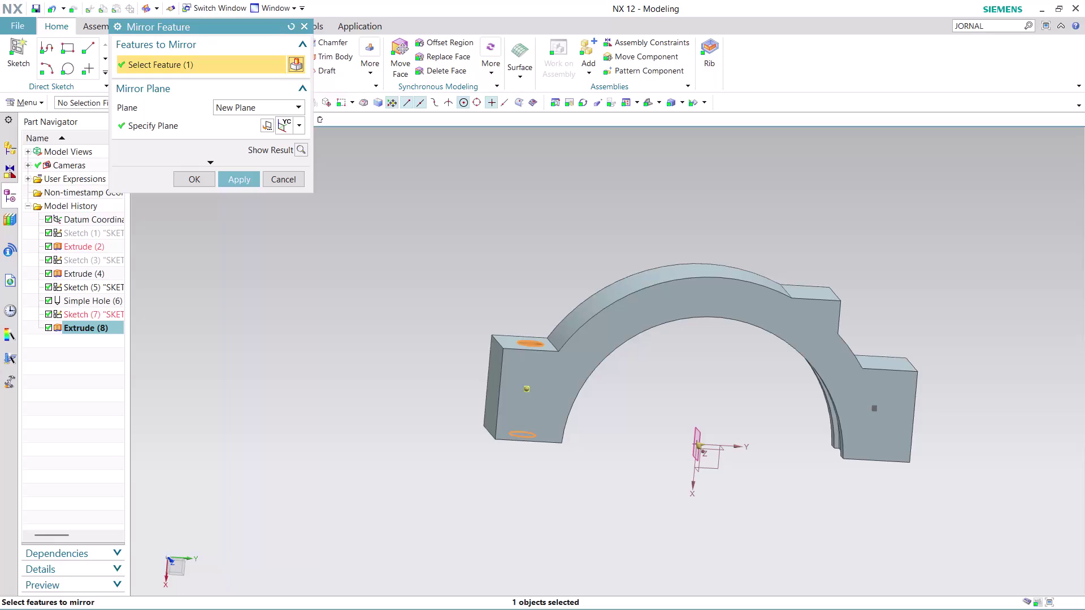
click(236, 178)
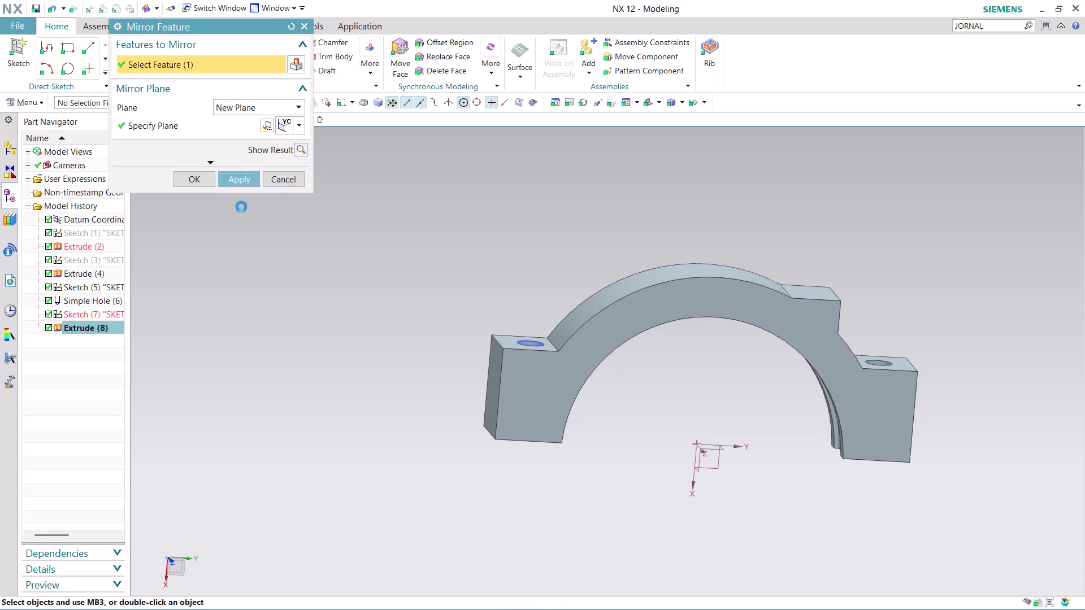
click(289, 182)
Orbit the mirrored bracket to inspect both holes from several angles.
middle_drag(944, 252, 942, 269)
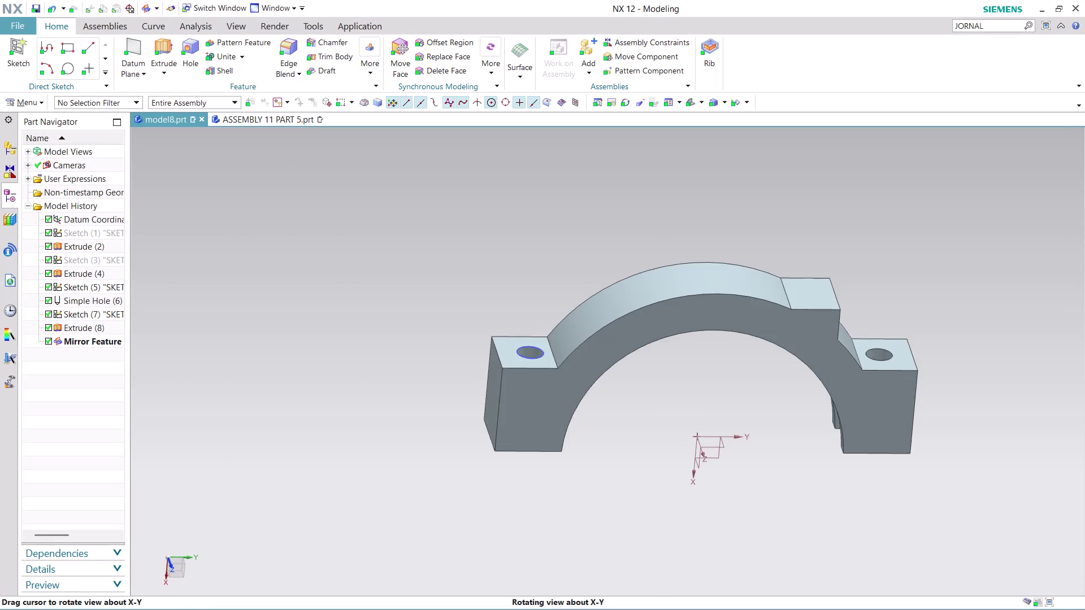
middle_drag(942, 269, 892, 169)
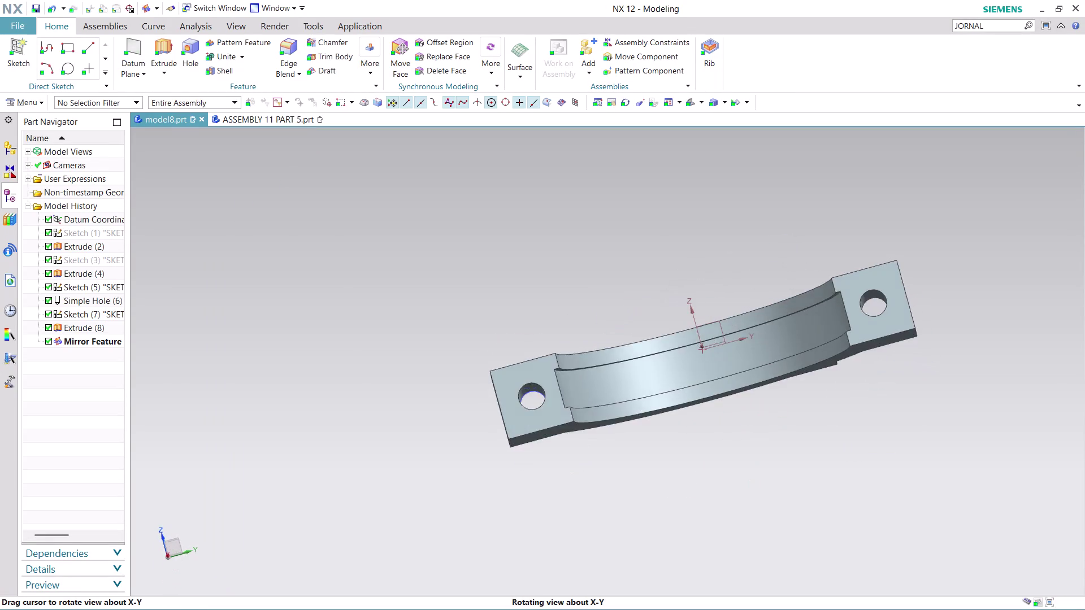
middle_drag(892, 169, 889, 271)
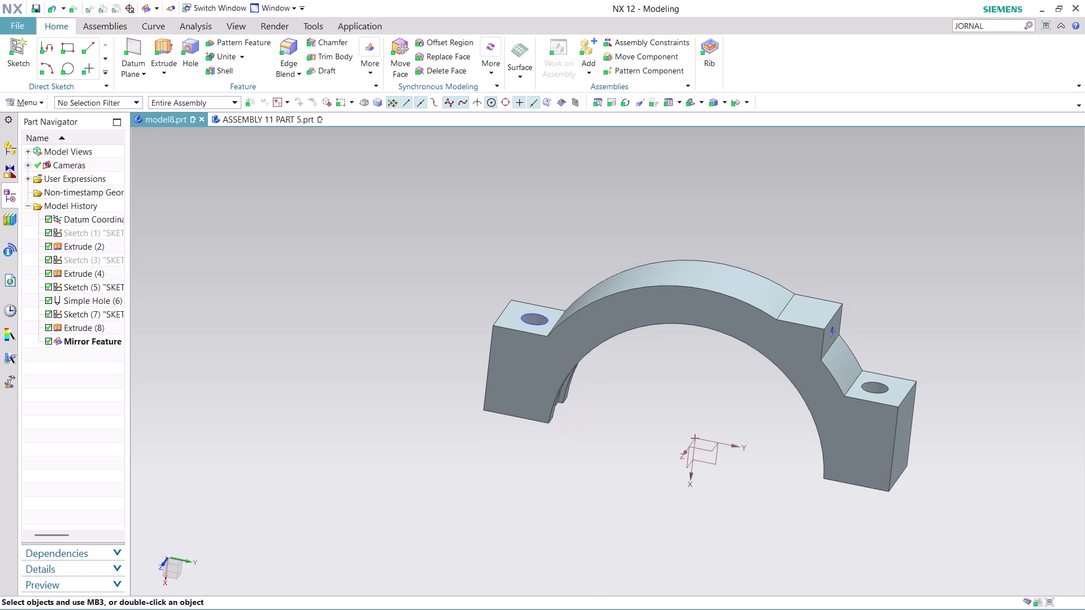
scroll(up, 3)
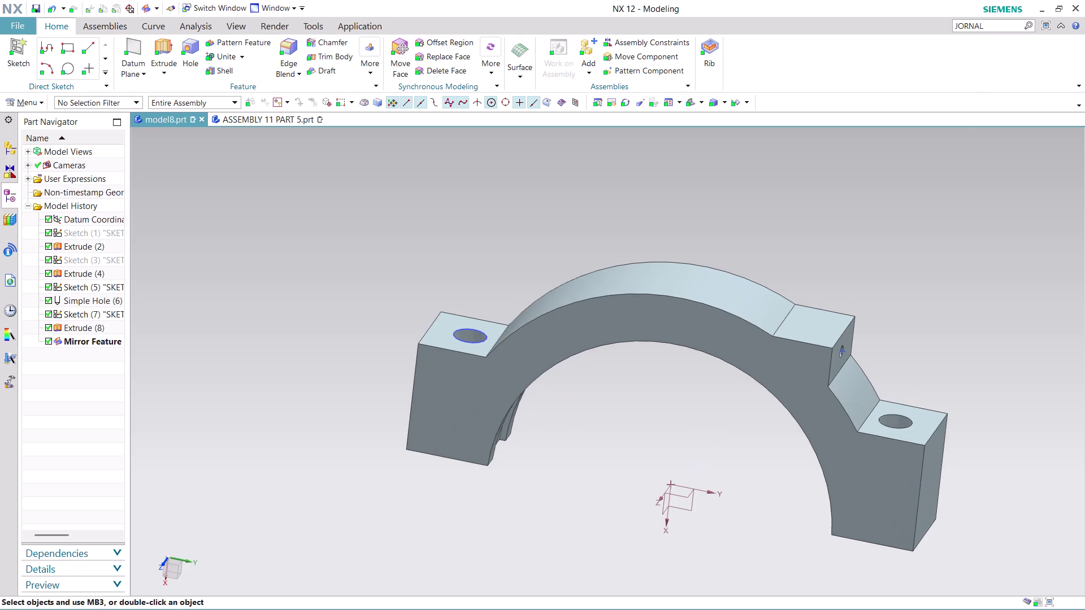
scroll(down, 3)
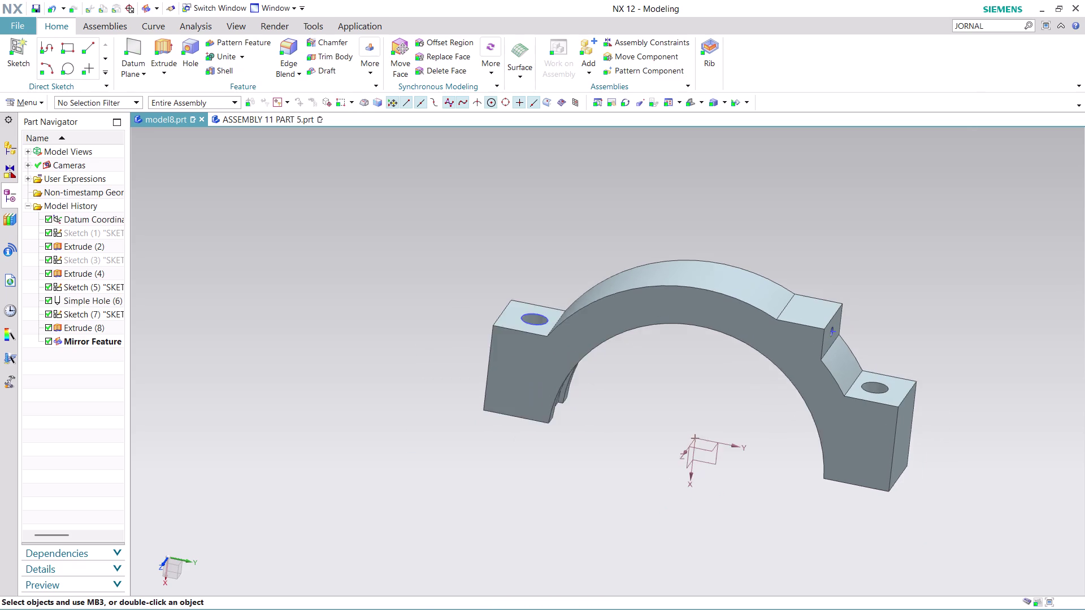
scroll(down, 3)
middle_drag(890, 303, 874, 188)
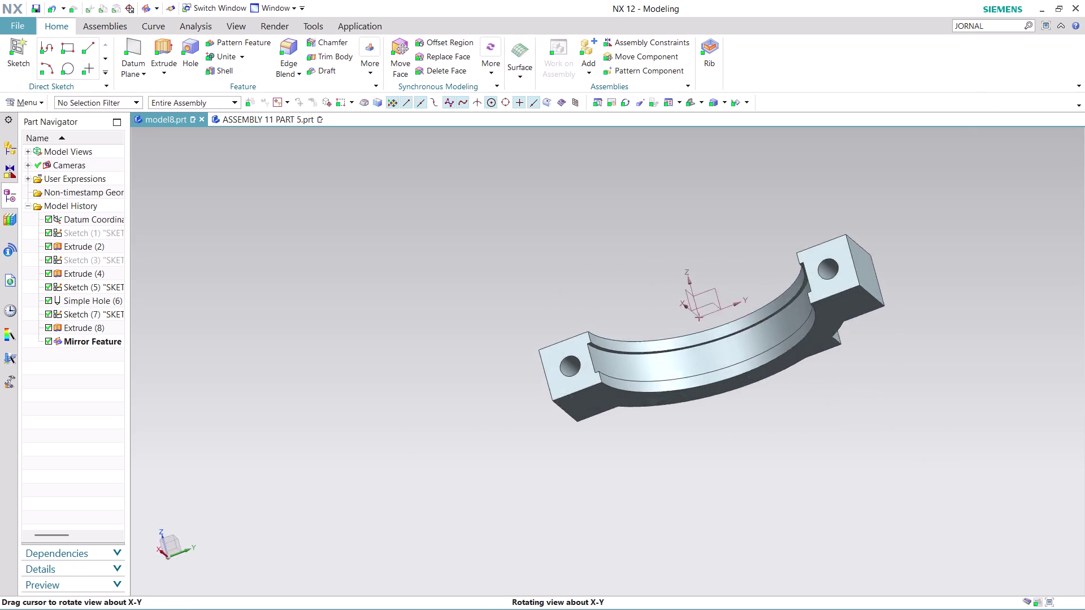
middle_drag(874, 188, 747, 246)
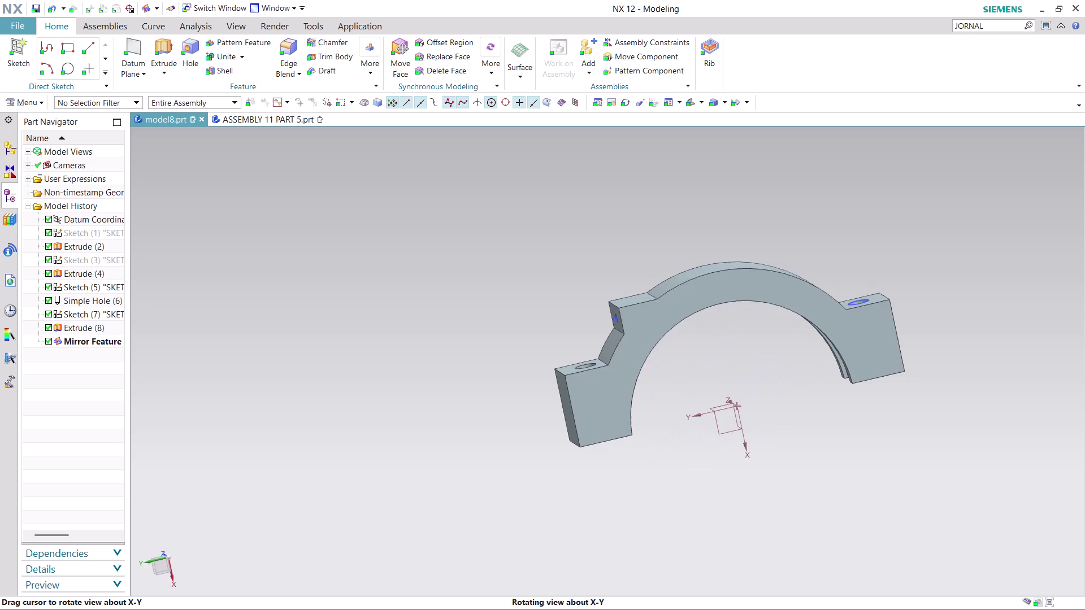
middle_drag(746, 245, 936, 416)
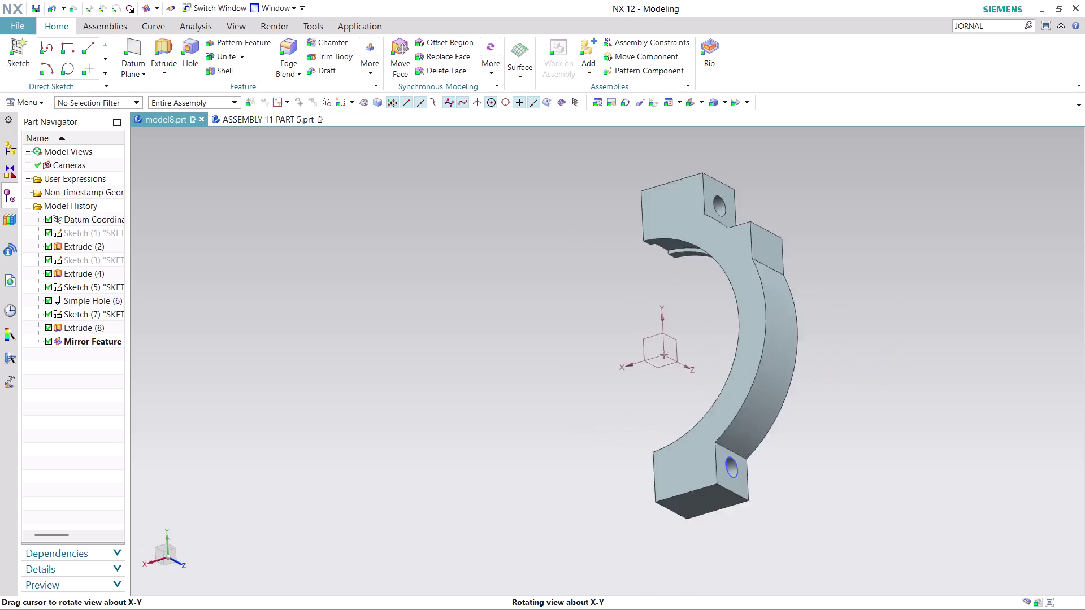
middle_drag(936, 416, 559, 383)
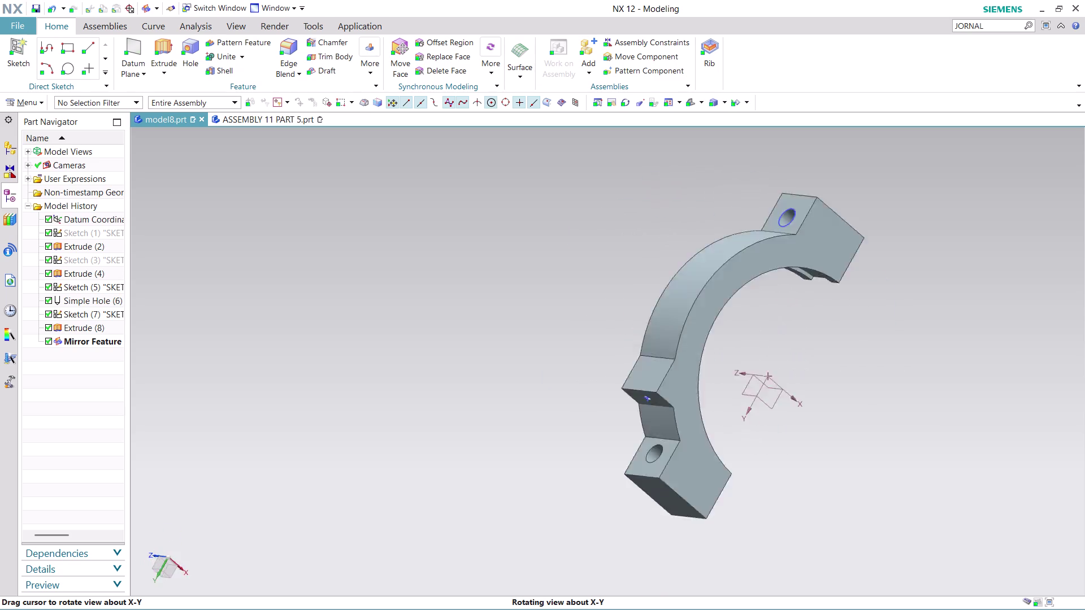
middle_drag(559, 383, 569, 524)
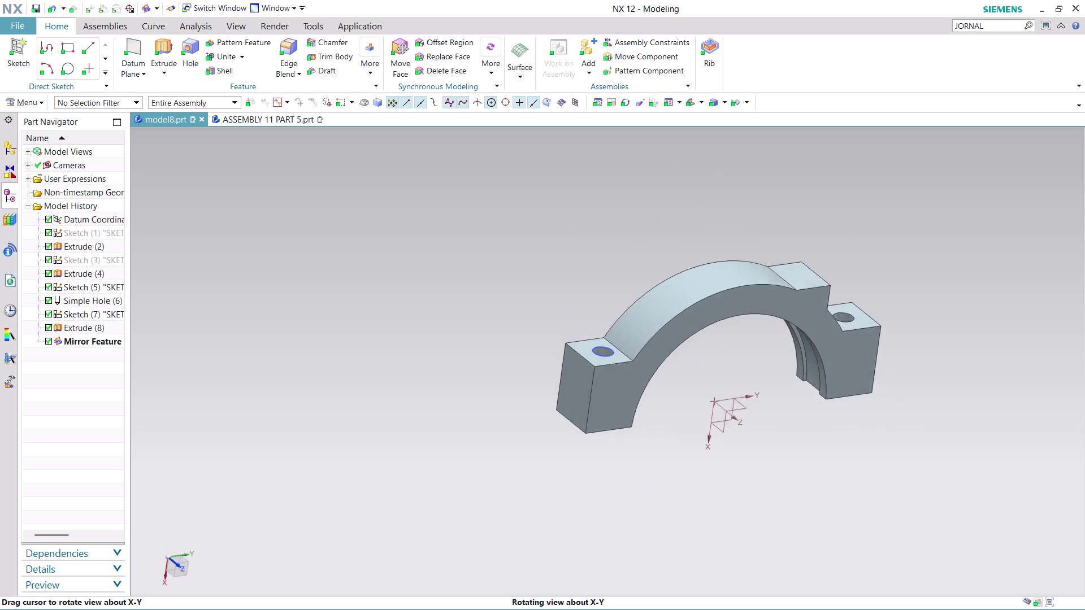
middle_drag(570, 524, 539, 502)
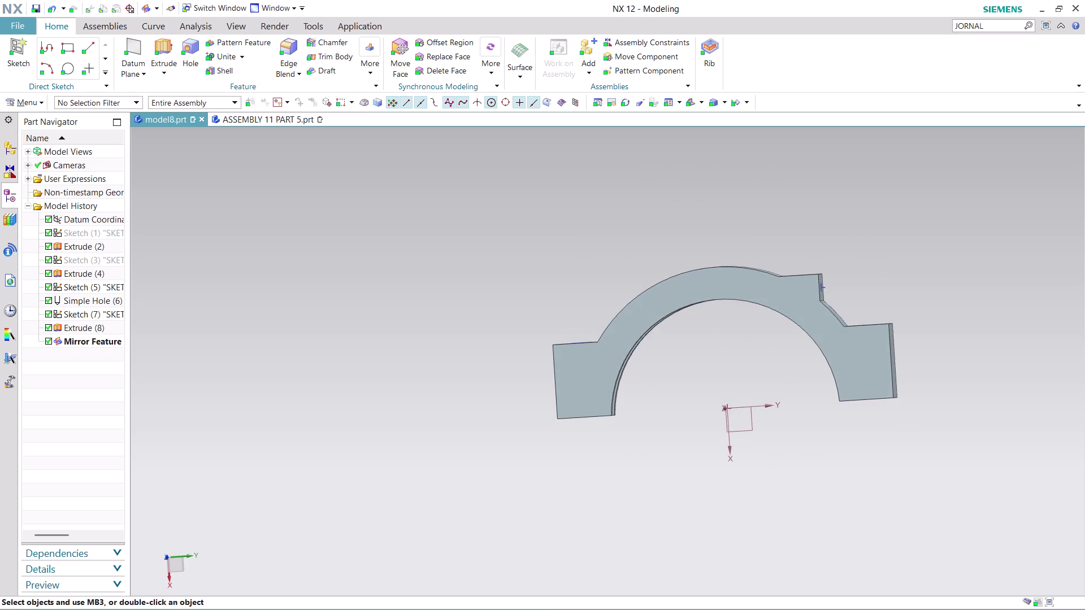
Search the Command Finder for JORNAL to list the journal commands.
scroll(up, 3)
click(1000, 26)
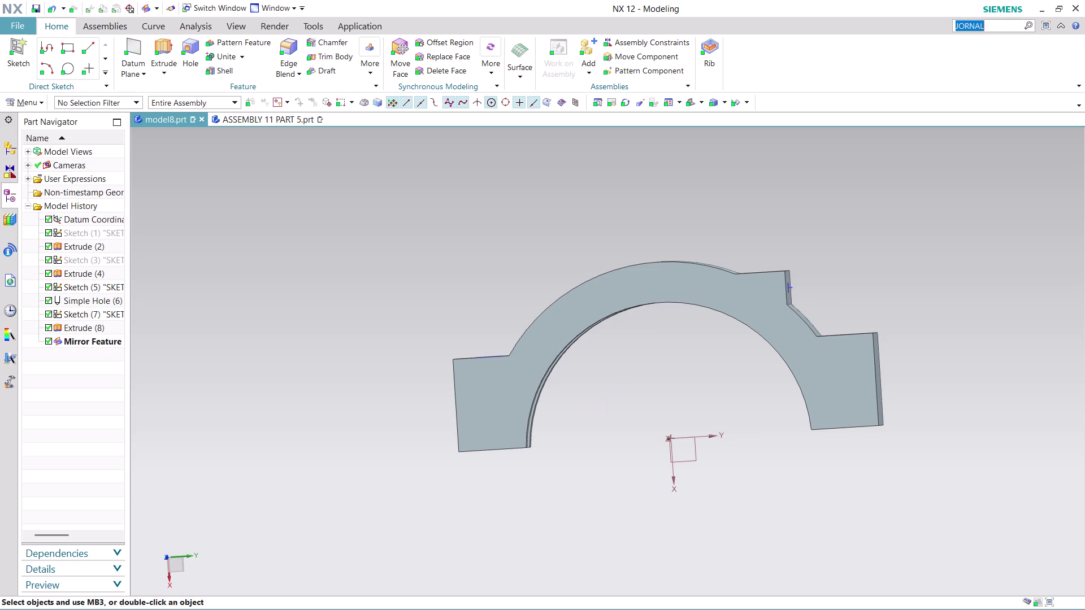
key(Return)
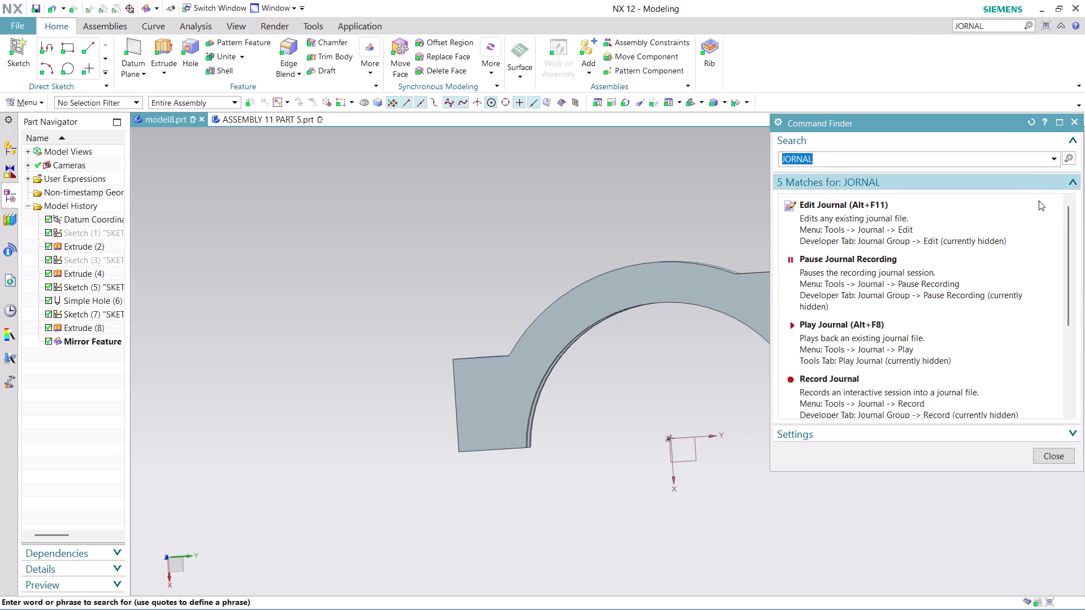
Run Stop Journal Recording from the Command Finder results, then close the results.
scroll(down, 3)
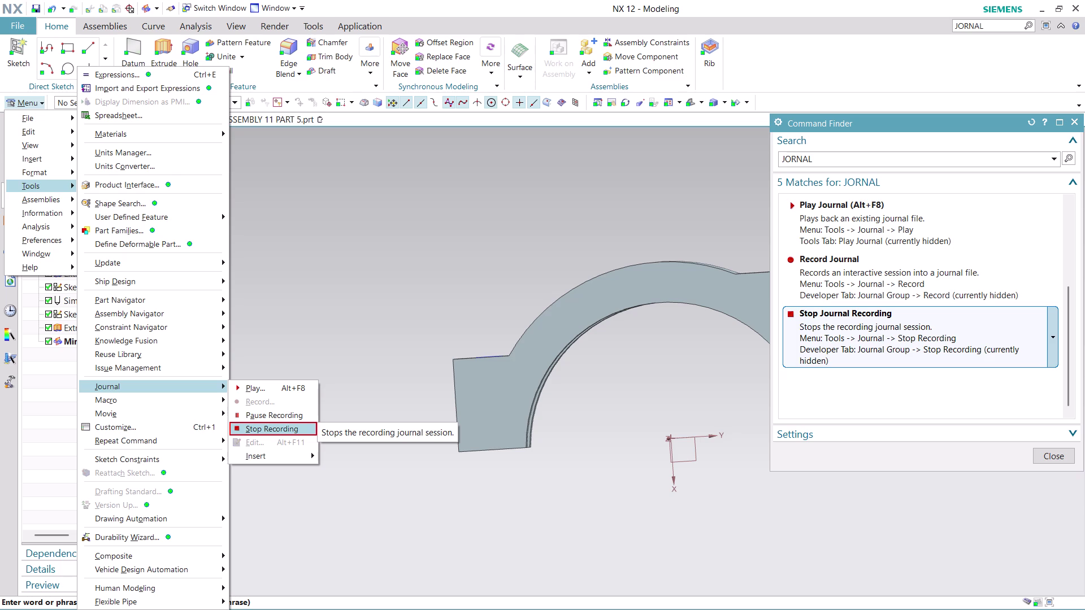
click(937, 332)
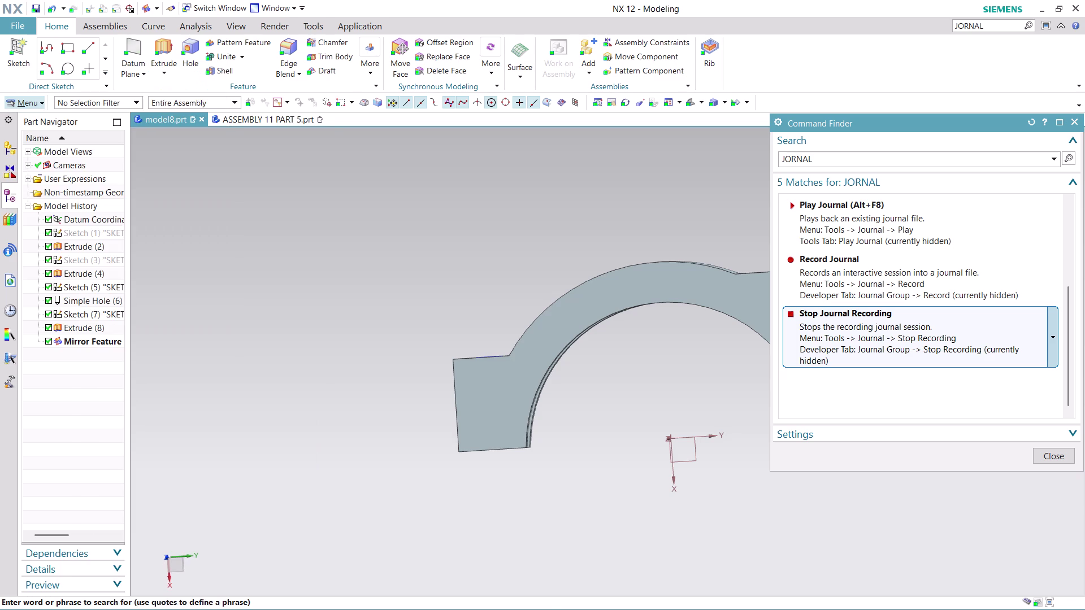
click(937, 332)
click(937, 332)
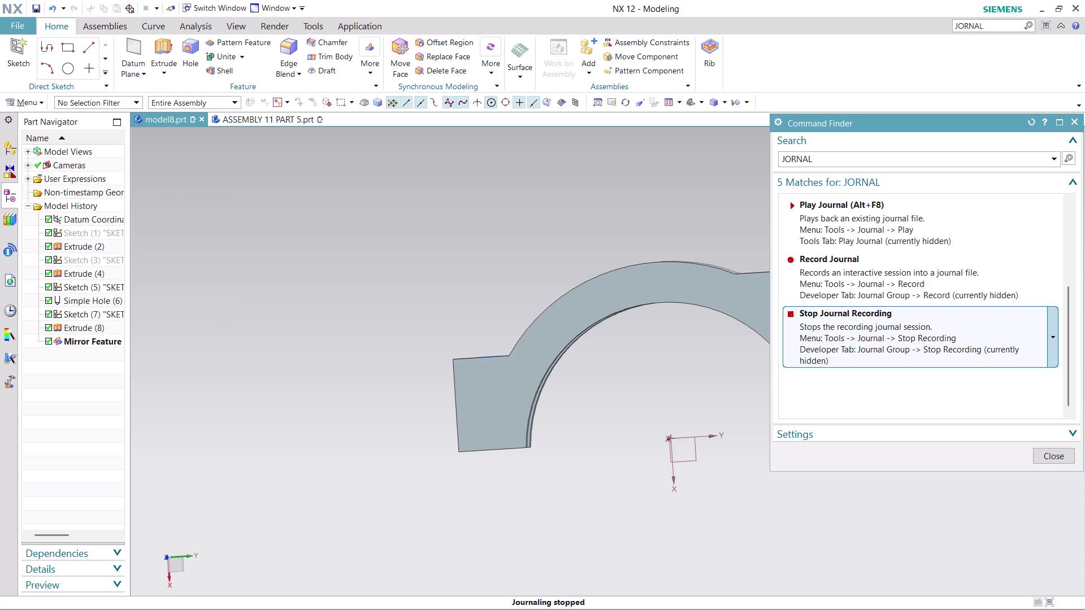
click(1052, 458)
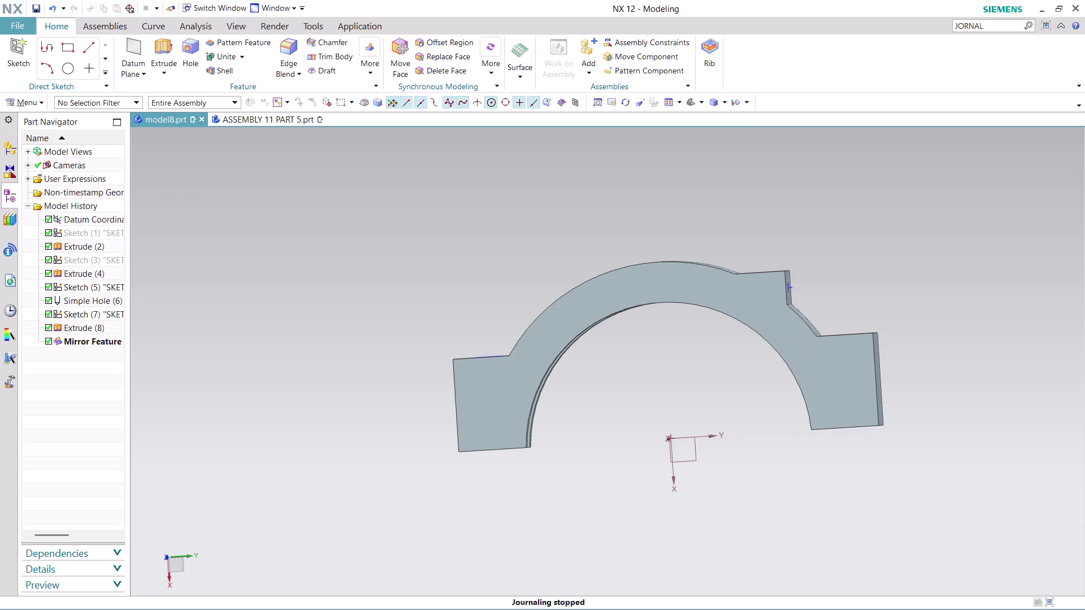
key(ctrl+s)
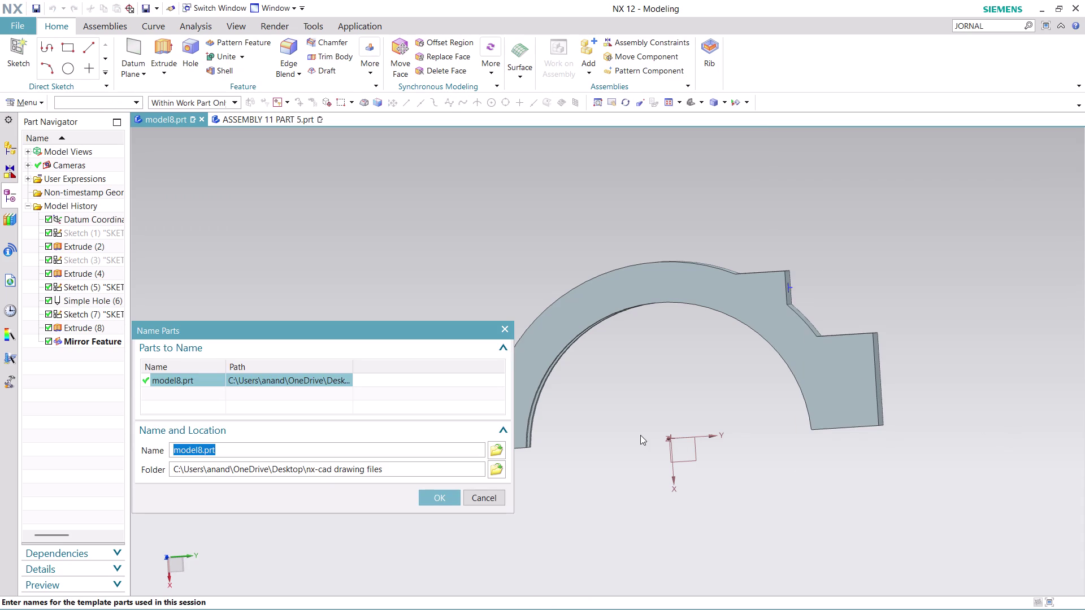
Start the new file name with ASSEMBLY, deleting a mistyped ending.
click(499, 442)
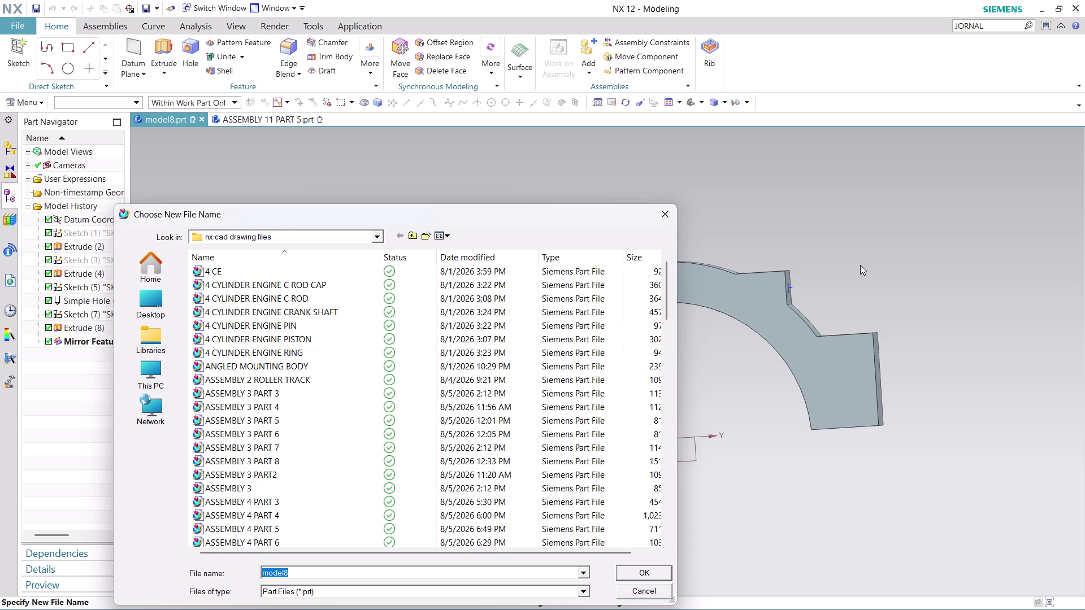
text(ASS)
text(EM)
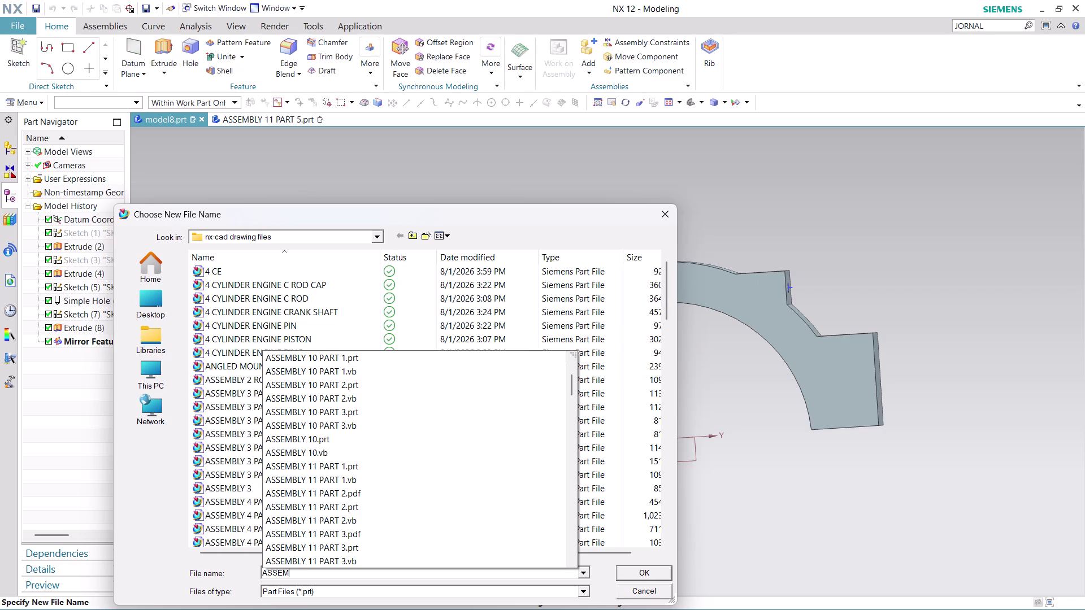
text(BLY)
key(space)
text(11 P)
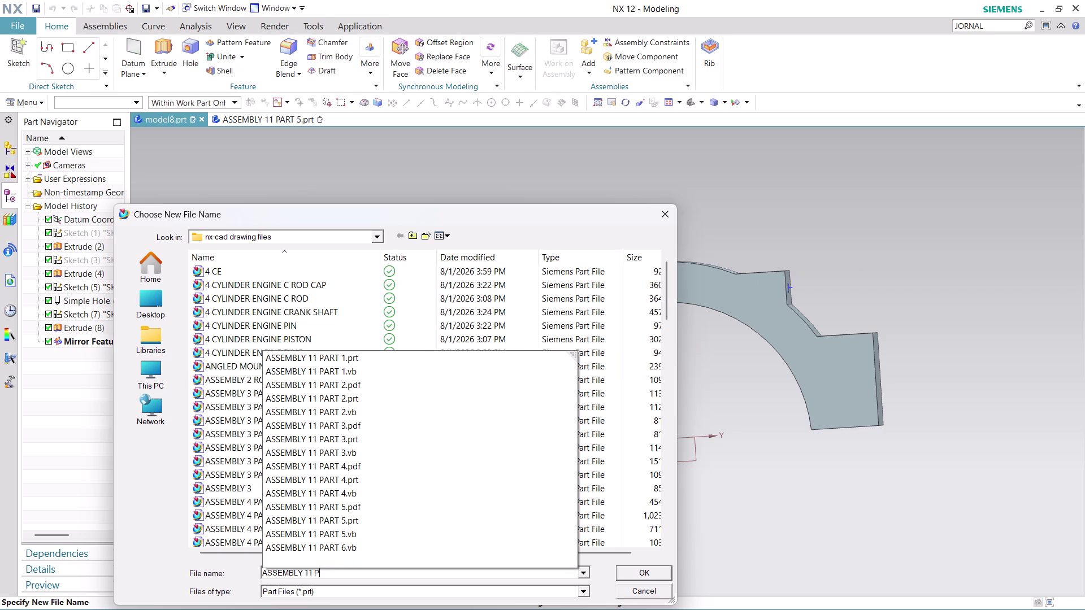
key(a)
text(RT)
key(space)
key(BackSpace)
key(BackSpace)
key(BackSpace)
key(BackSpace)
key(BackSpace)
key(BackSpace)
key(BackSpace)
key(BackSpace)
key(BackSpace)
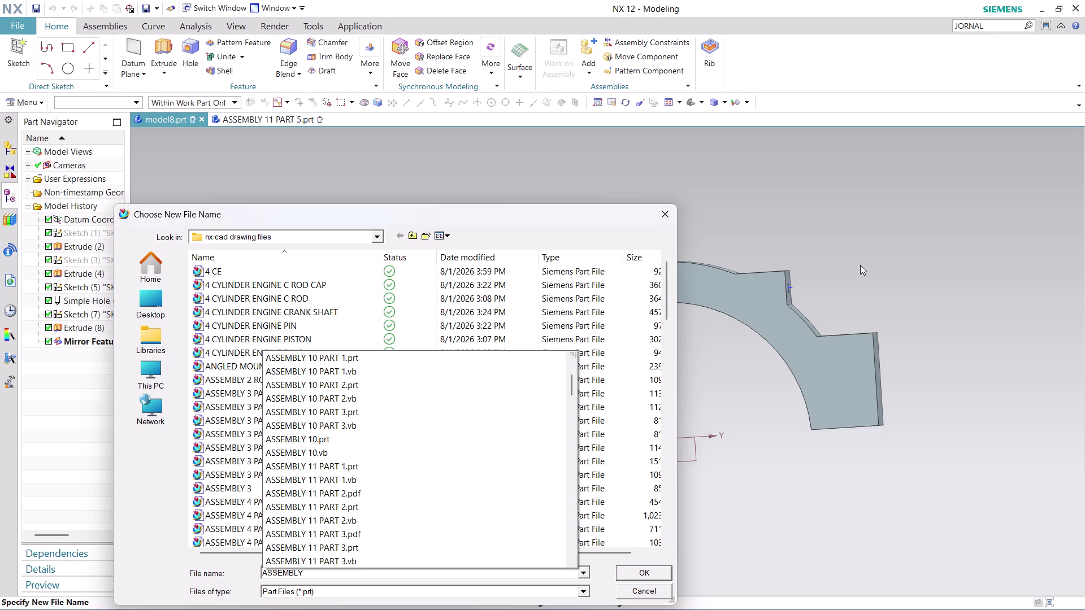
Complete the name as ASSEMBLY 11 PART 6 and save the part.
key(space)
text(11)
key(space)
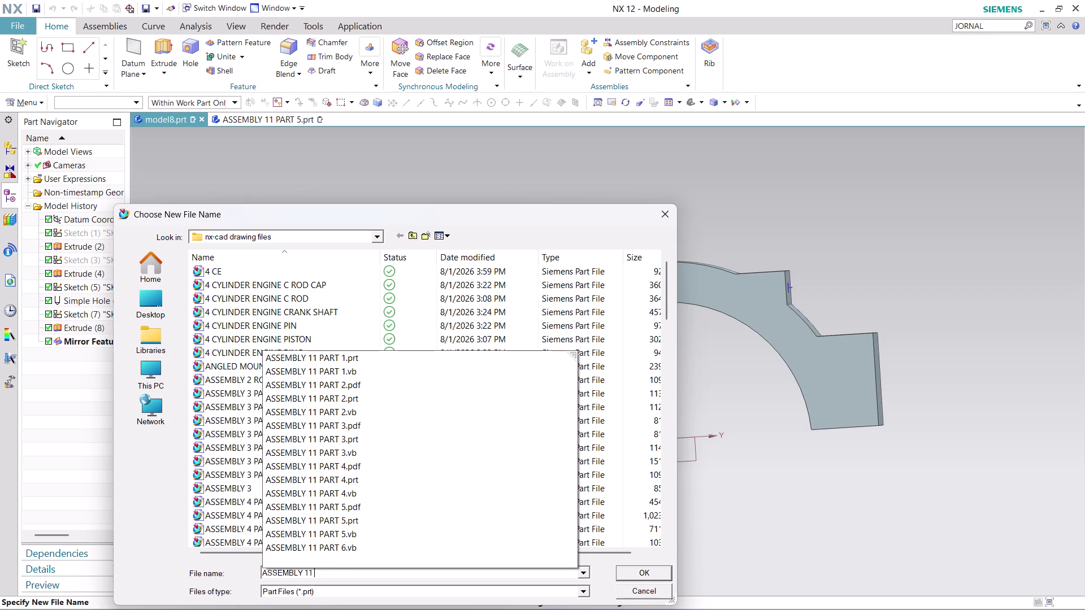
text(PART)
key(space)
key(6)
key(Return)
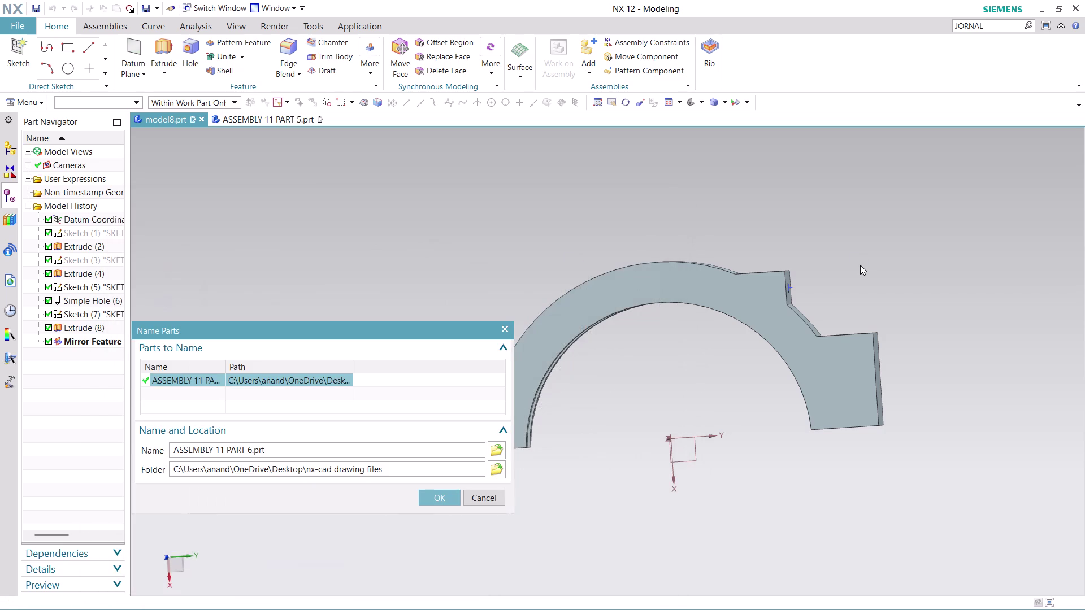
click(429, 500)
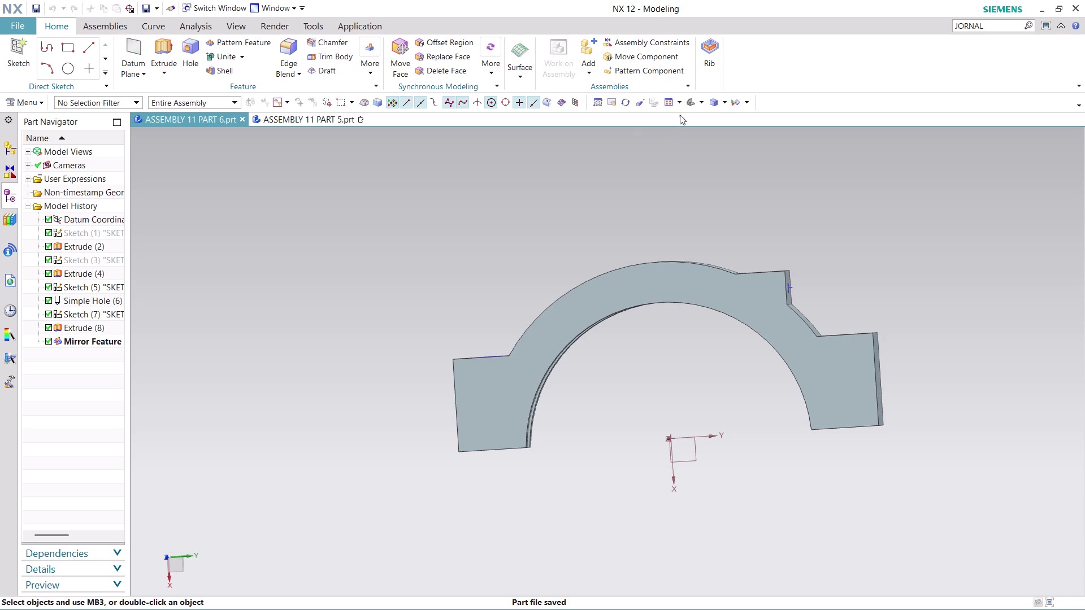
click(697, 98)
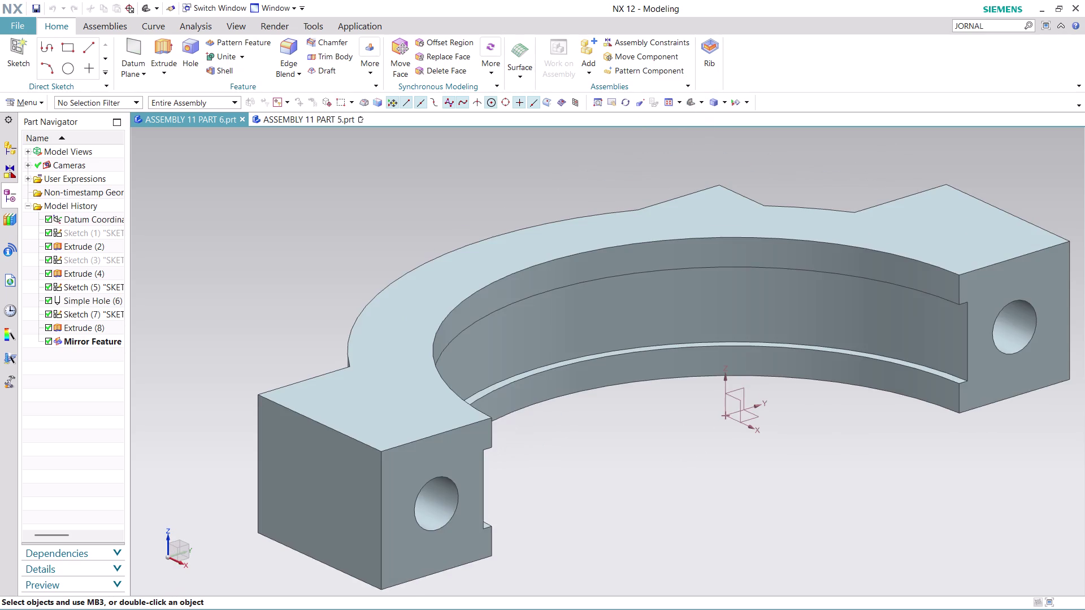
Centre the saved bracket in the view and bring up the File commands.
scroll(down, 3)
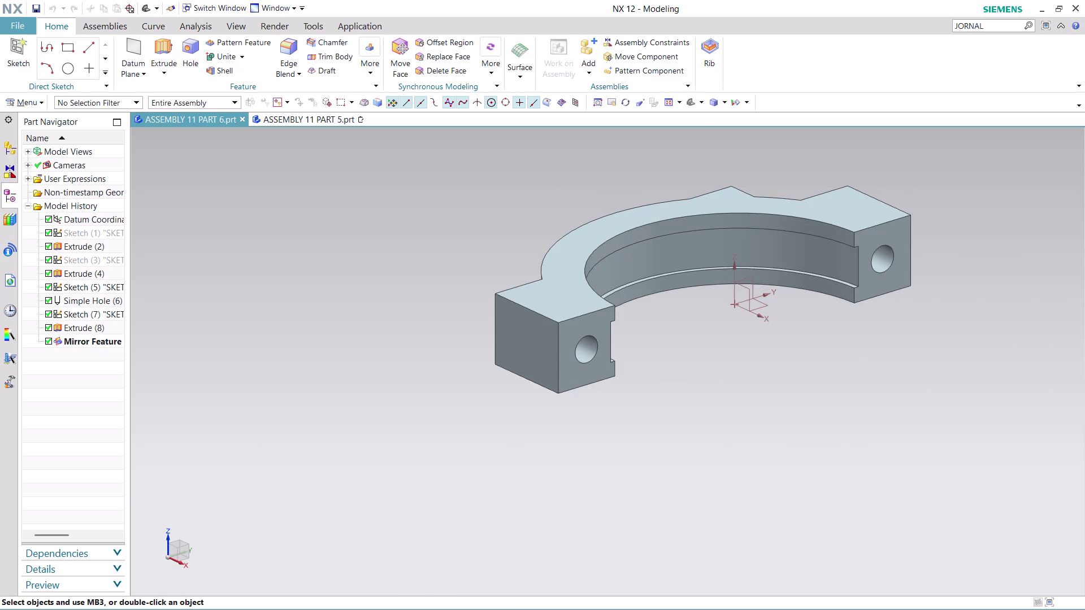
middle_drag(929, 196, 827, 296)
middle_drag(832, 289, 849, 272)
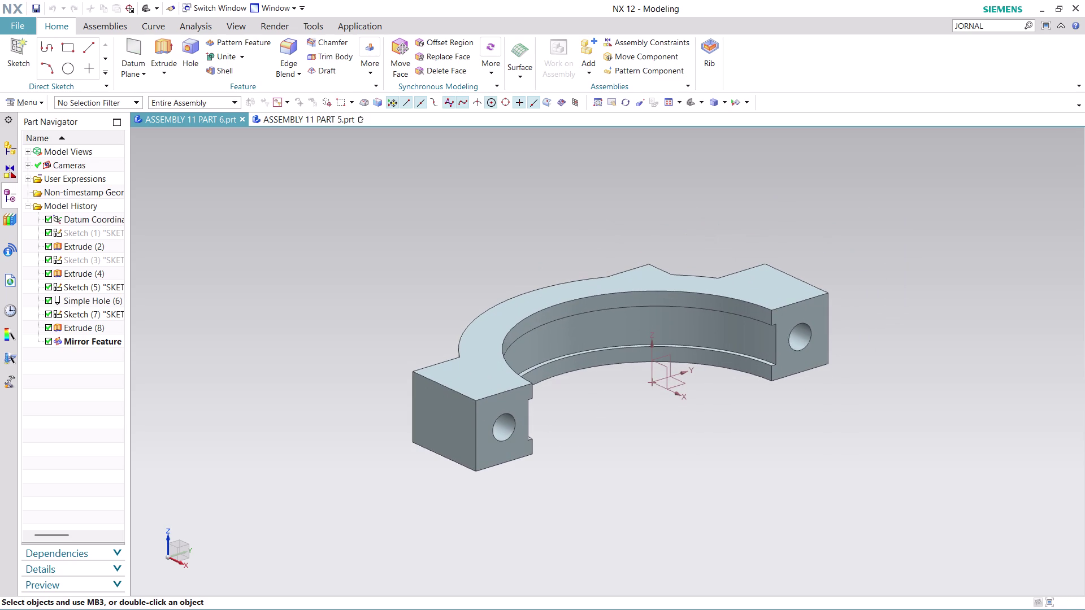
click(19, 27)
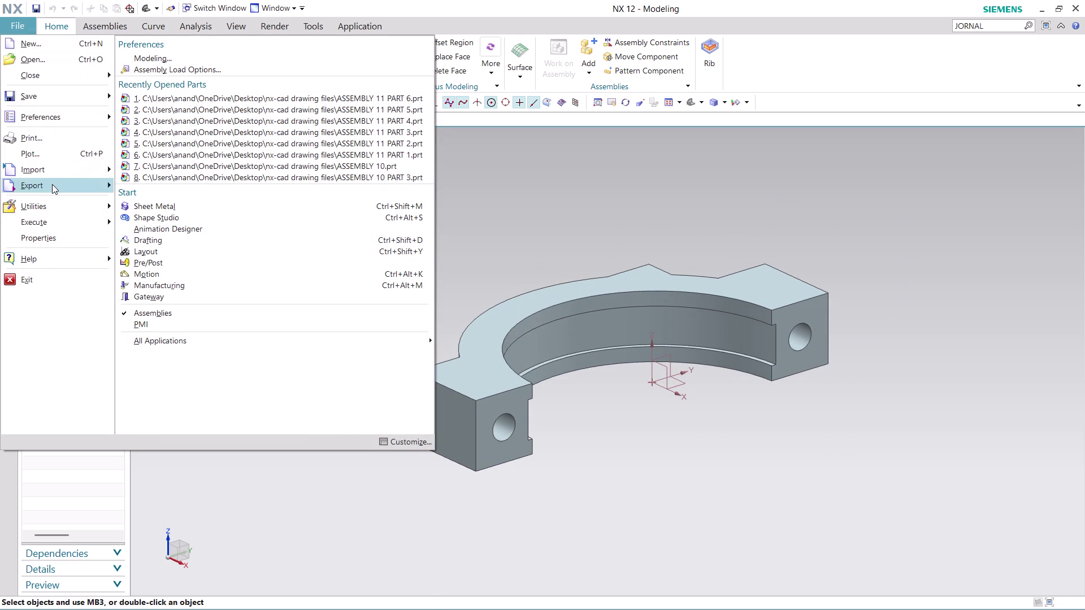
Export the displayed bracket through Export PDF, naming the file ASSEMBLY 11 PART 6.
click(220, 183)
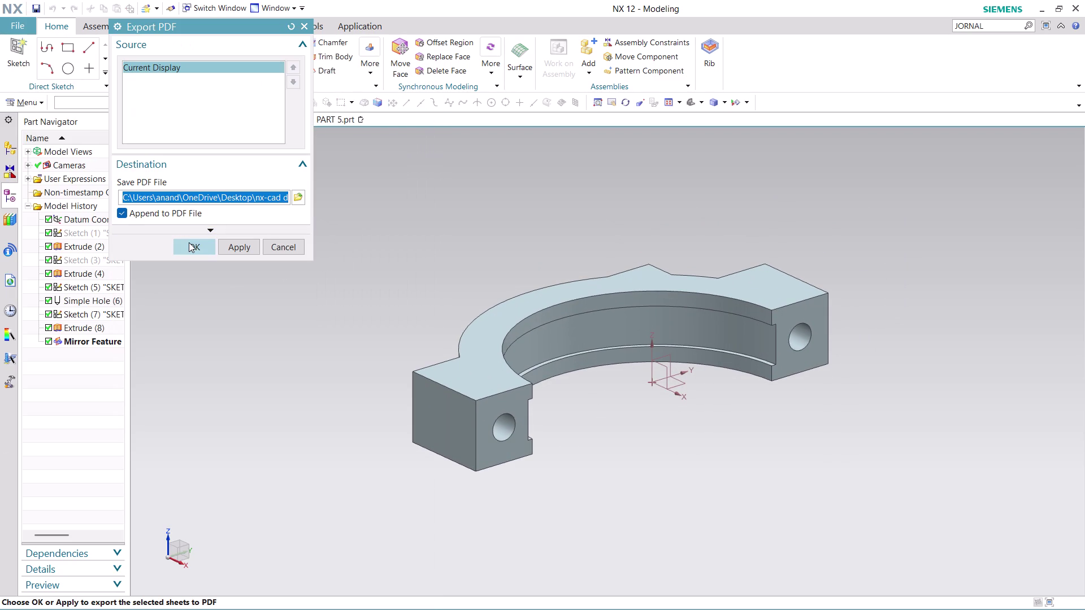
click(297, 195)
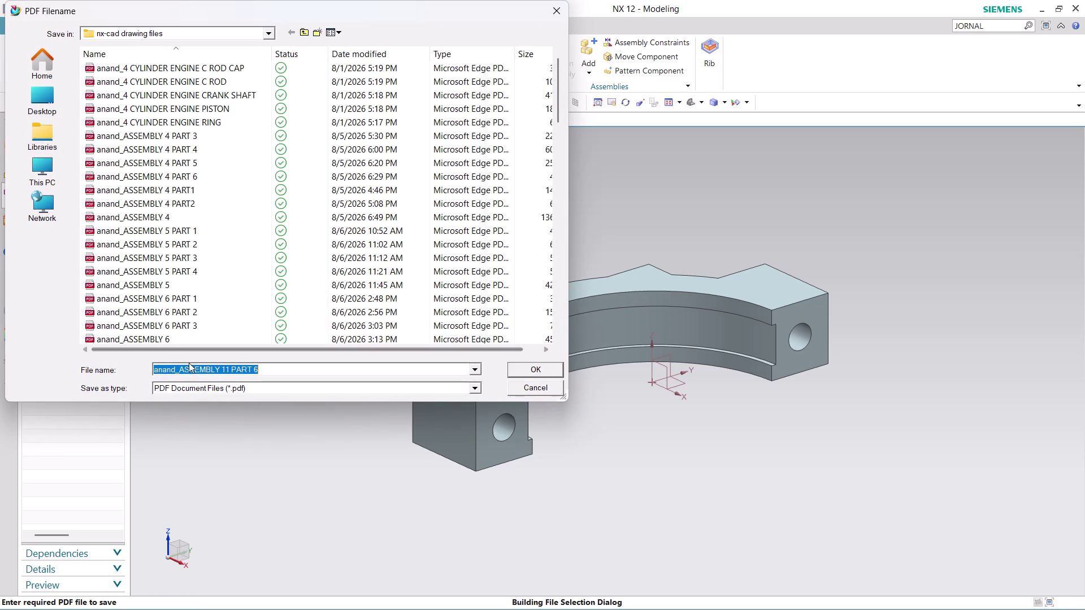
click(178, 369)
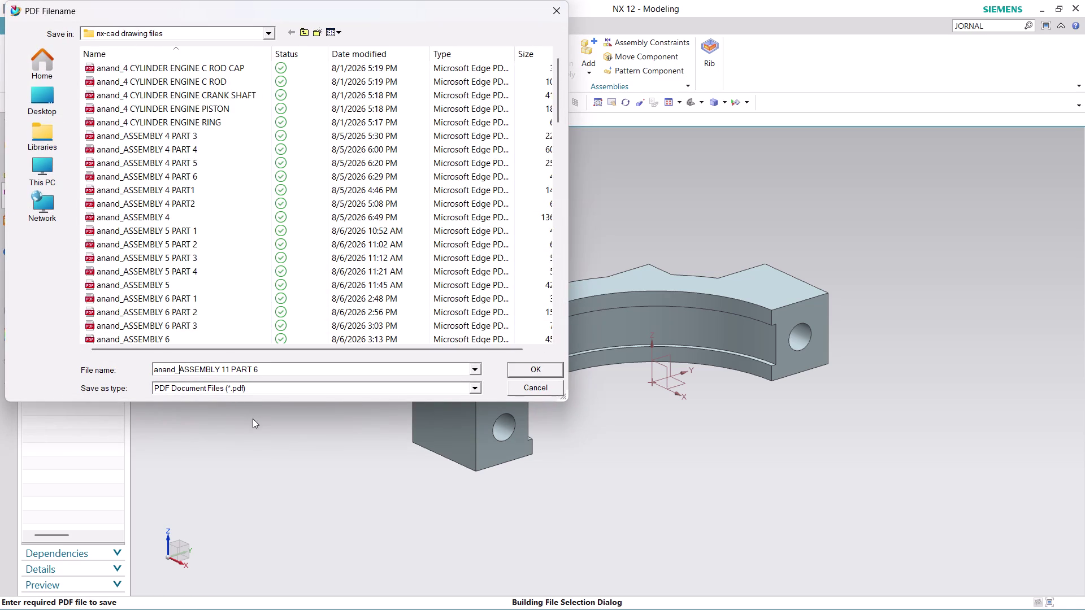
key(BackSpace)
key(BackSpace)
key(BackSpace)
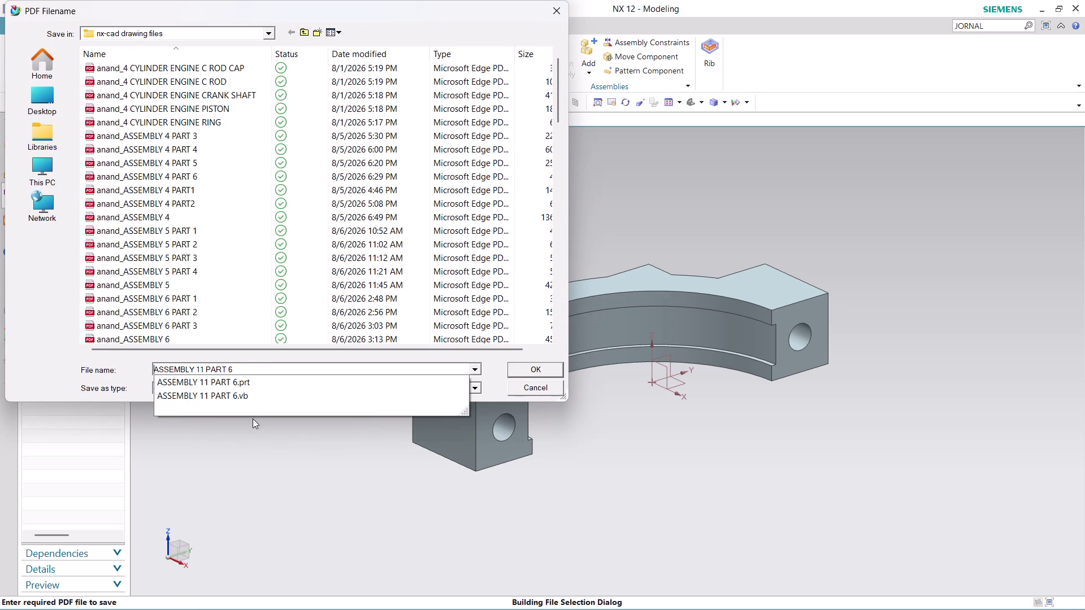
click(497, 362)
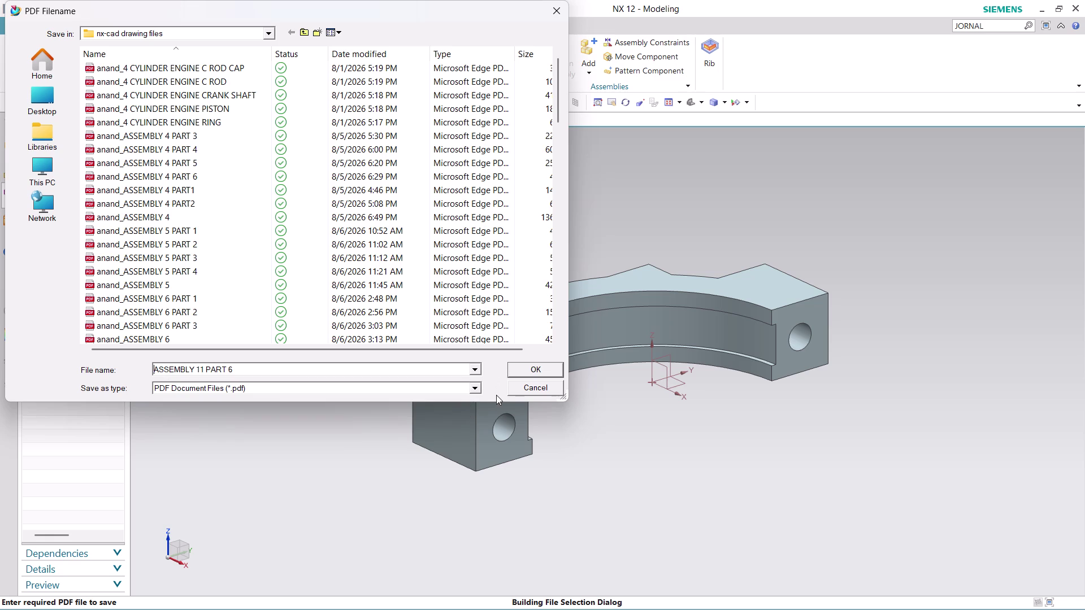
click(536, 373)
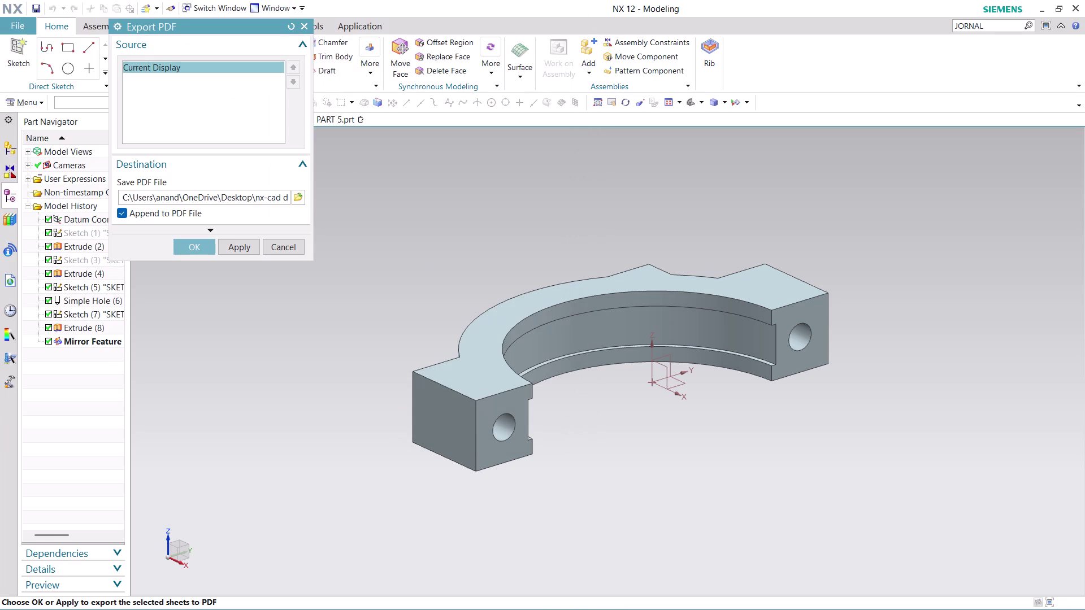
click(198, 252)
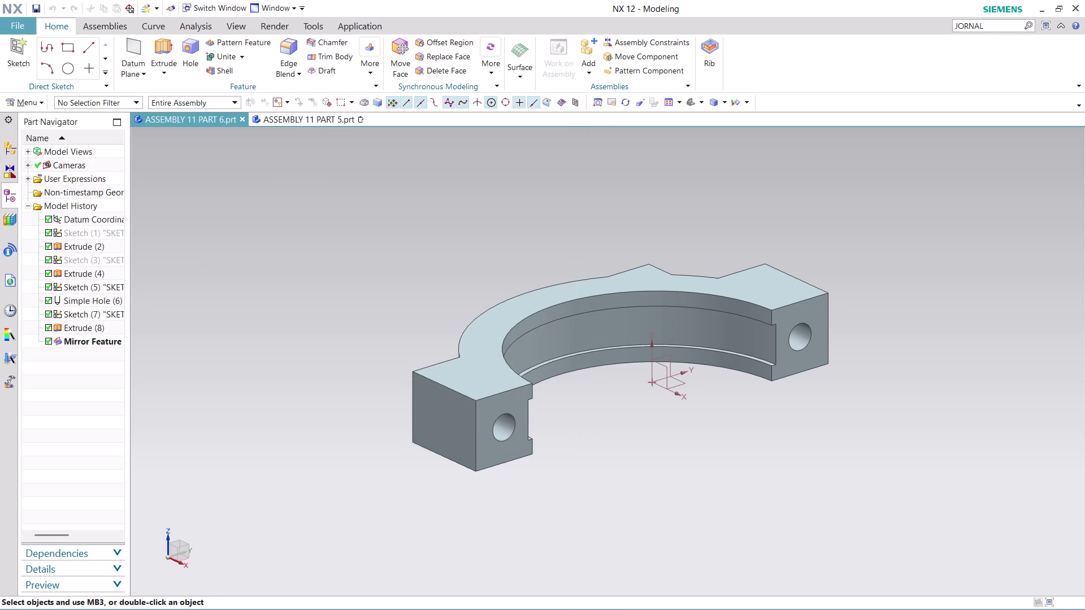